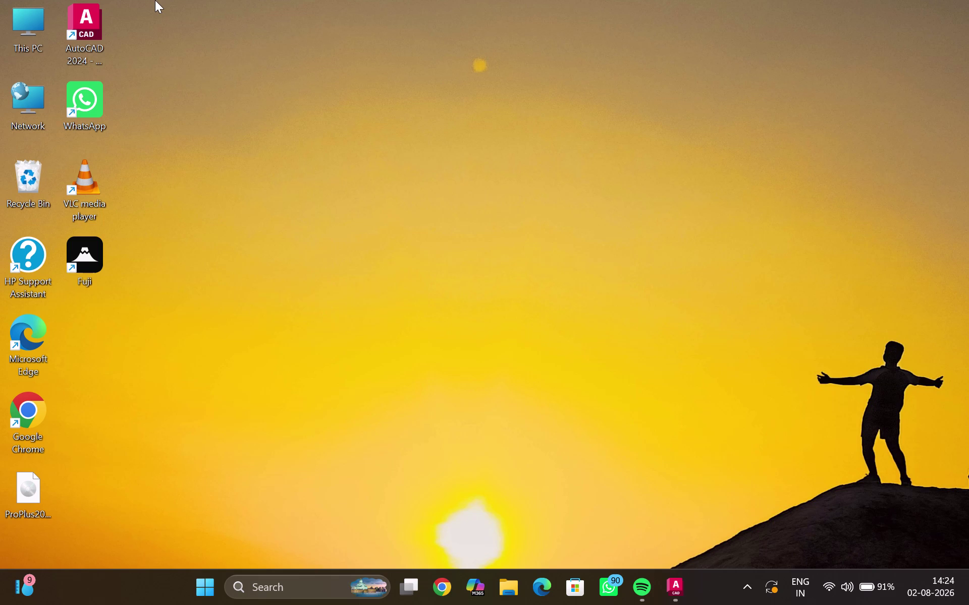
Dismiss the sign-in notice and close the Windows weather and news feed.
right_click(326, 128)
click(356, 186)
click(23, 583)
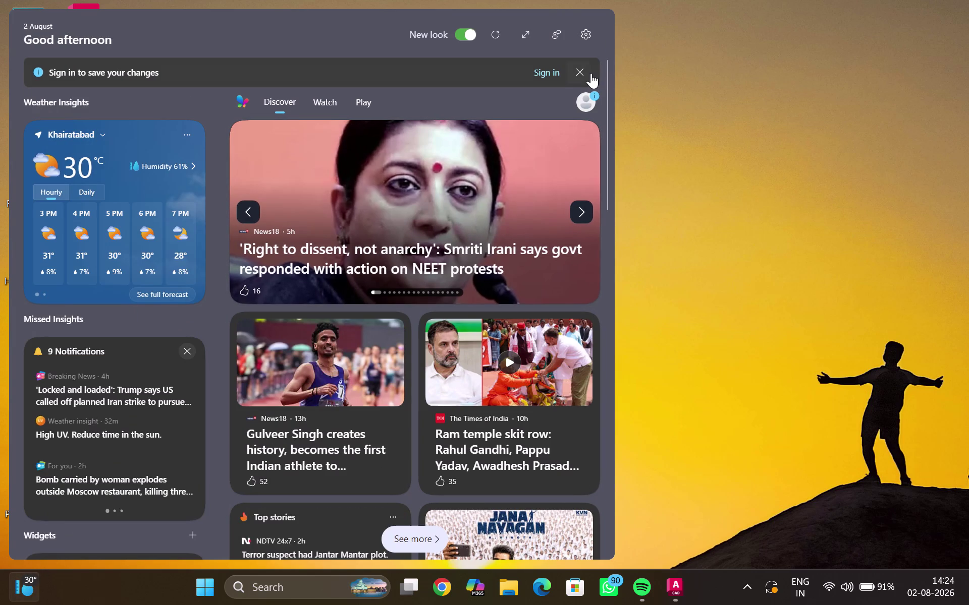
click(577, 70)
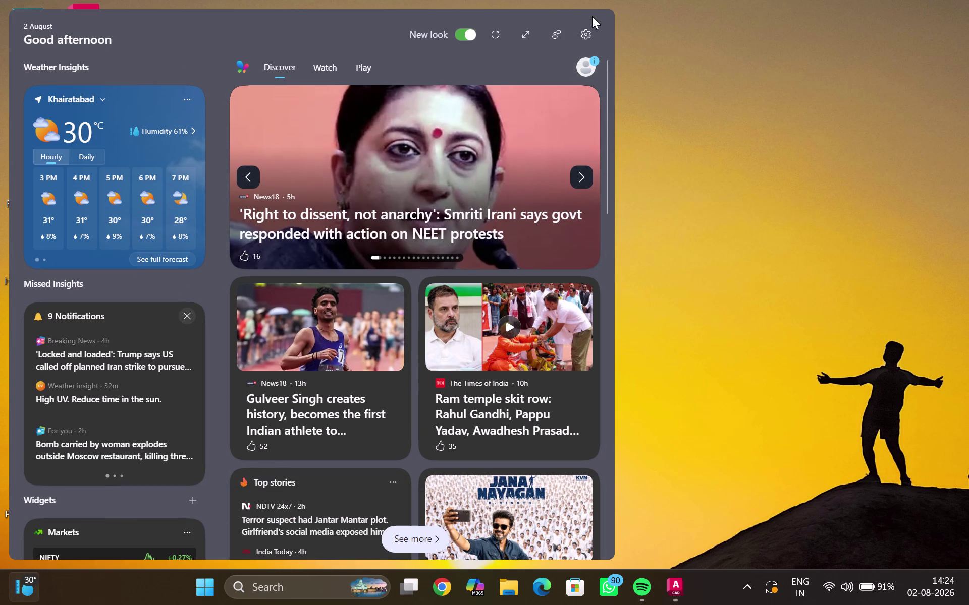
drag(717, 25, 720, 33)
Bring up the desktop right-click menu several times, dismissing it without choosing.
right_click(657, 59)
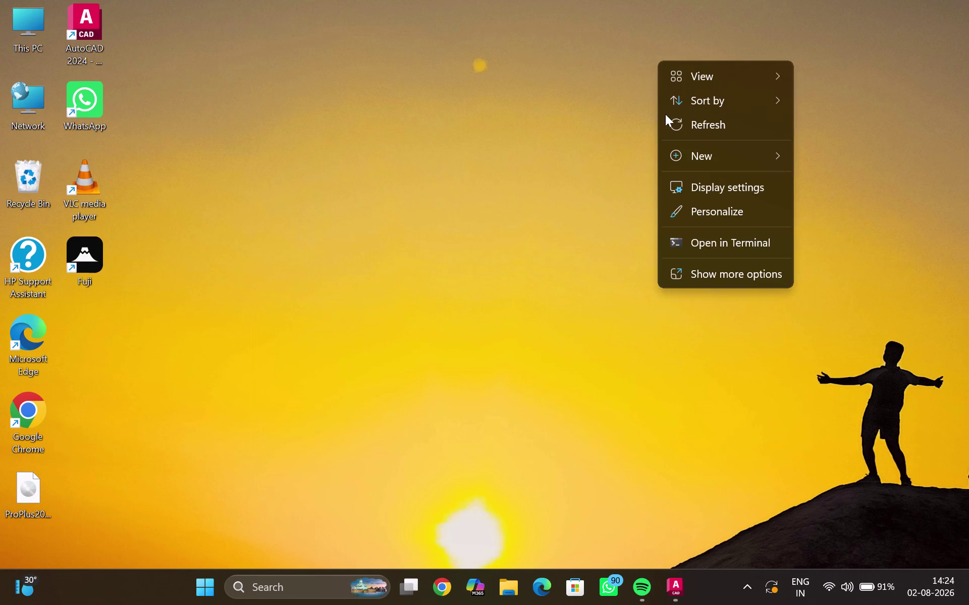
click(667, 123)
right_click(503, 97)
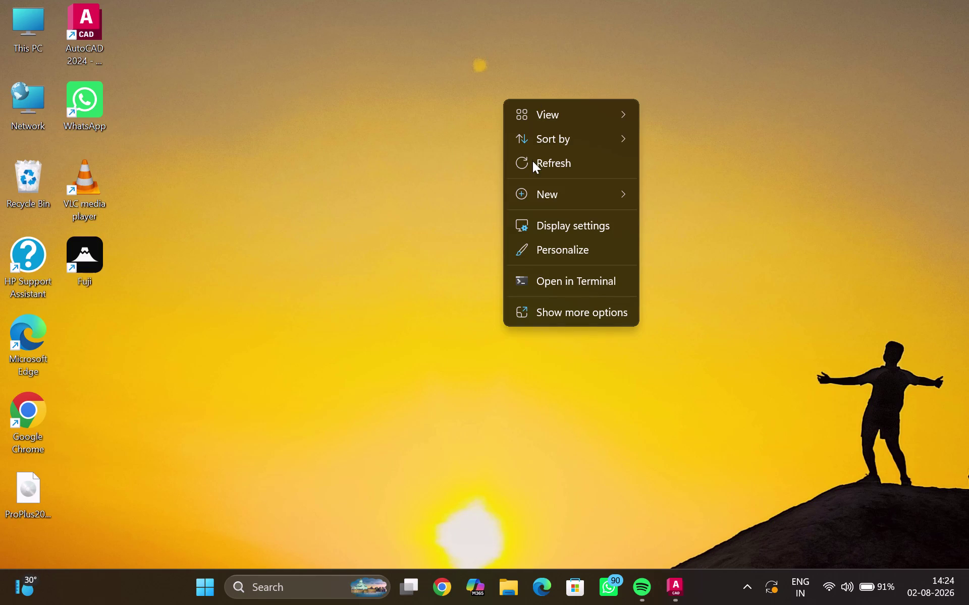
click(534, 164)
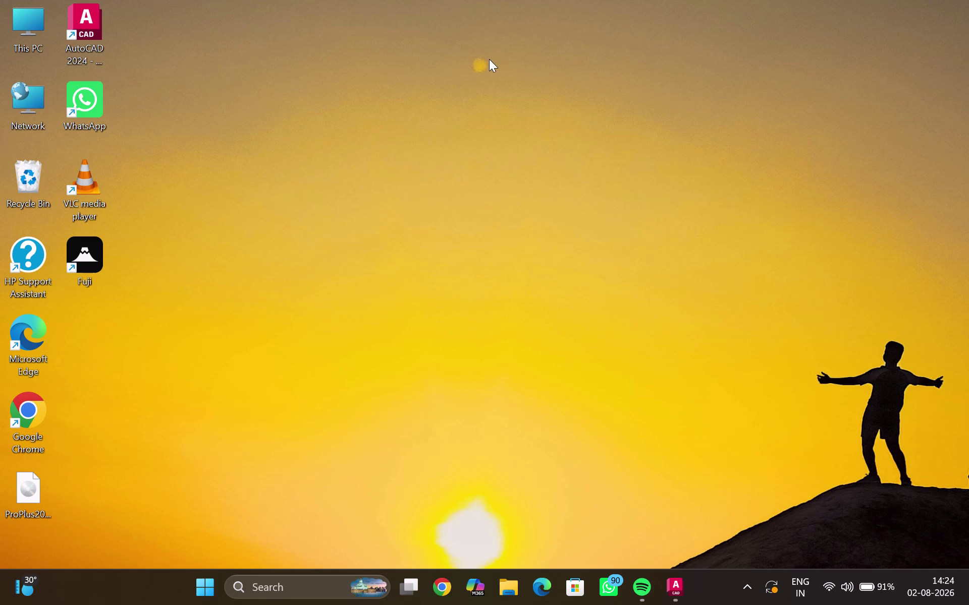
right_click(497, 56)
right_click(497, 55)
click(523, 119)
right_click(522, 119)
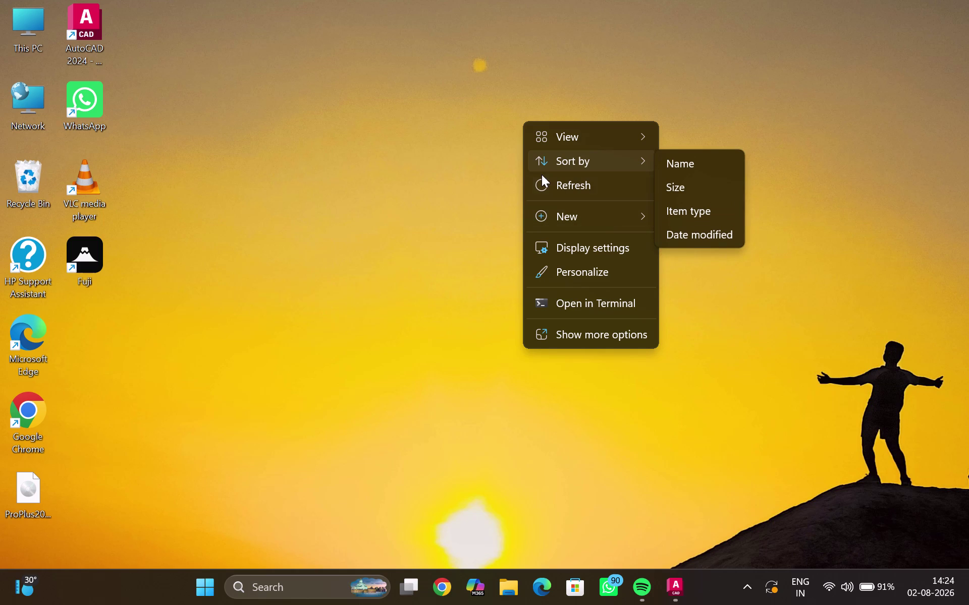
click(543, 179)
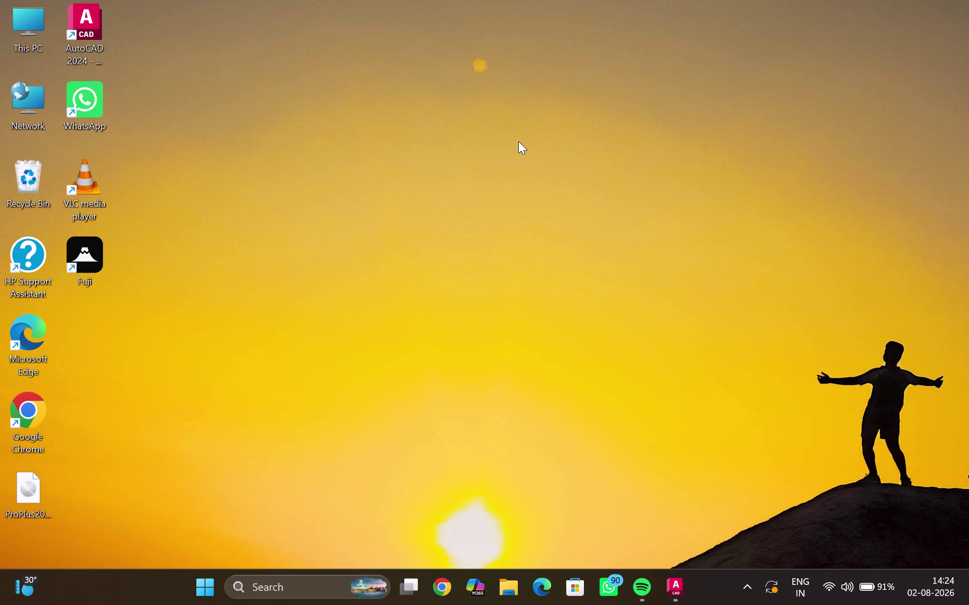
Drag selection boxes around the icons near the top of the desktop.
drag(493, 48, 389, 332)
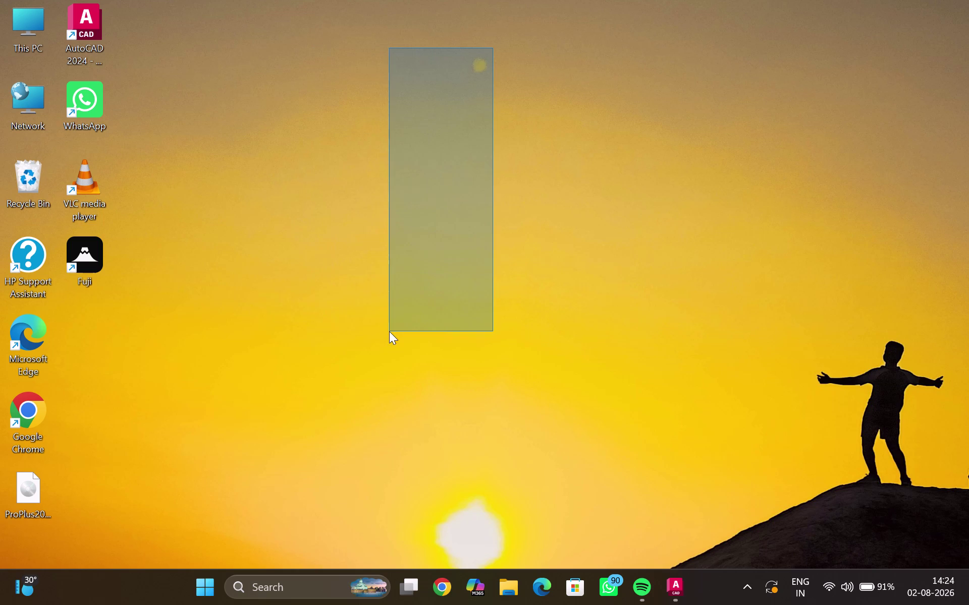
drag(389, 331, 252, 189)
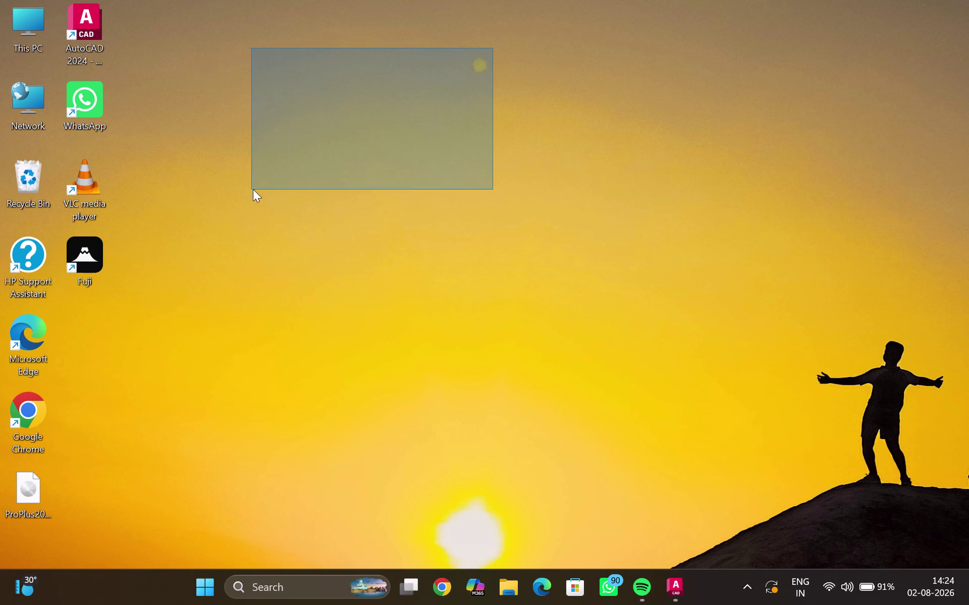
drag(251, 190, 471, 94)
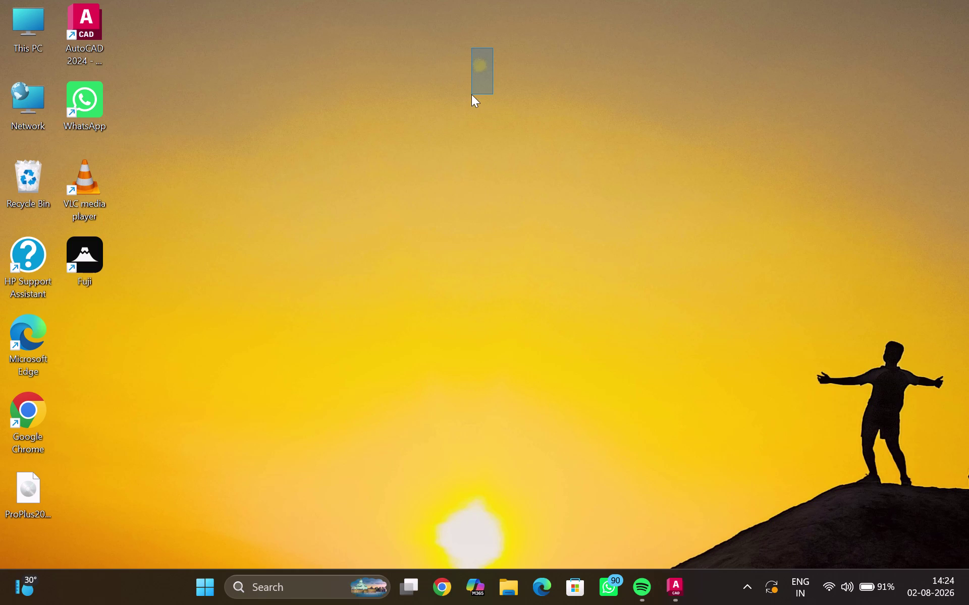
drag(471, 95, 457, 85)
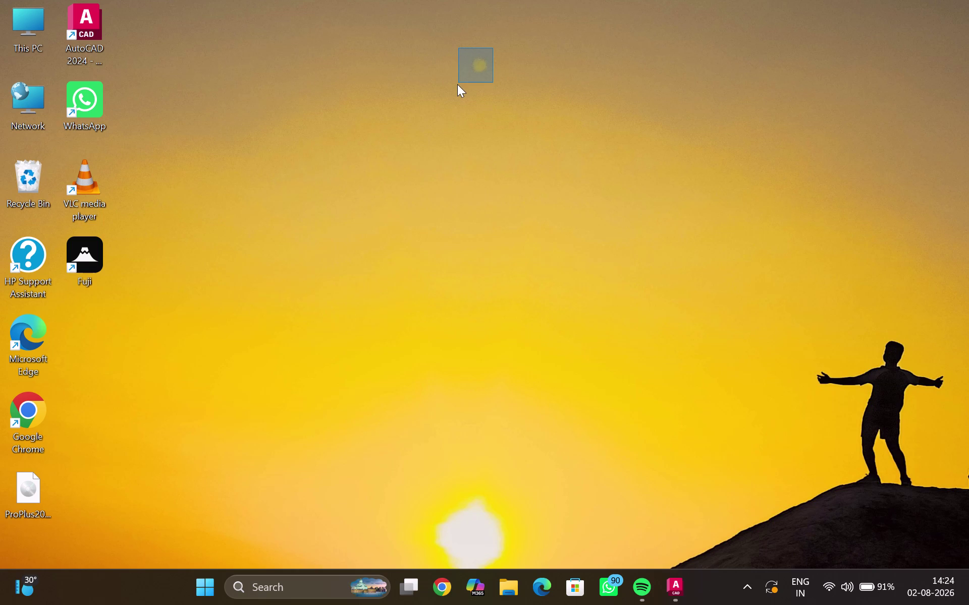
drag(457, 84, 457, 85)
drag(459, 49, 500, 83)
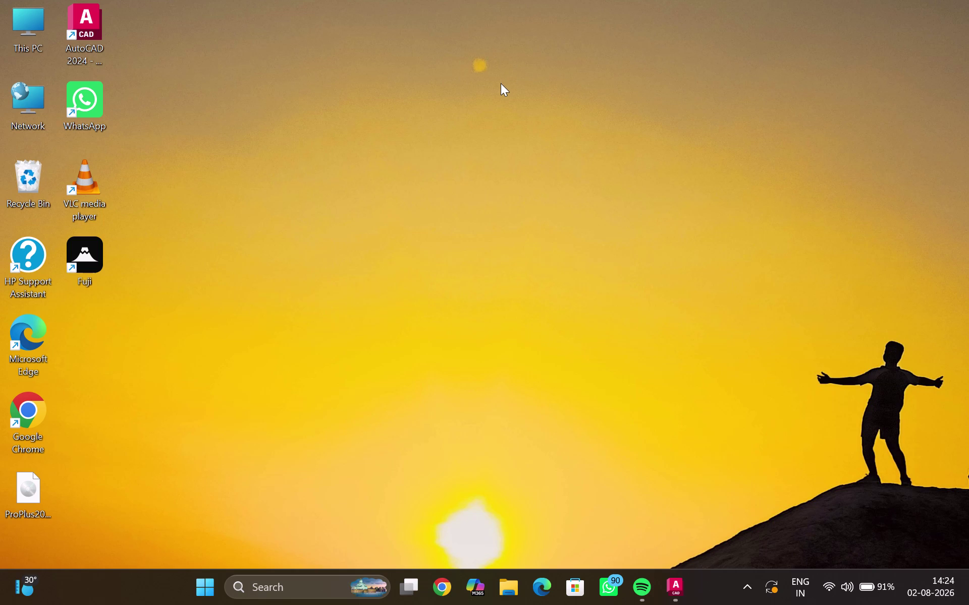
drag(463, 53, 488, 83)
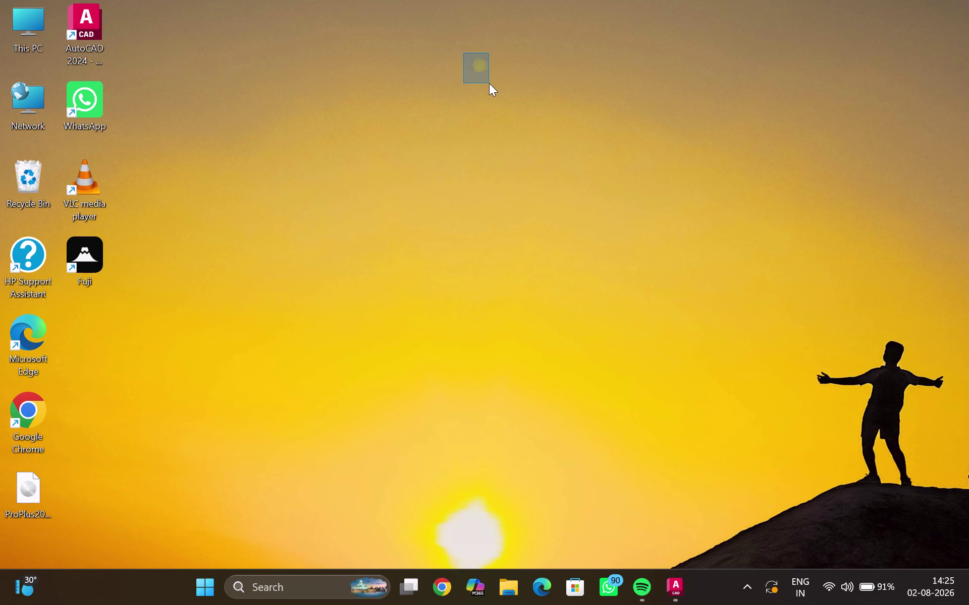
drag(489, 83, 496, 79)
drag(495, 79, 495, 80)
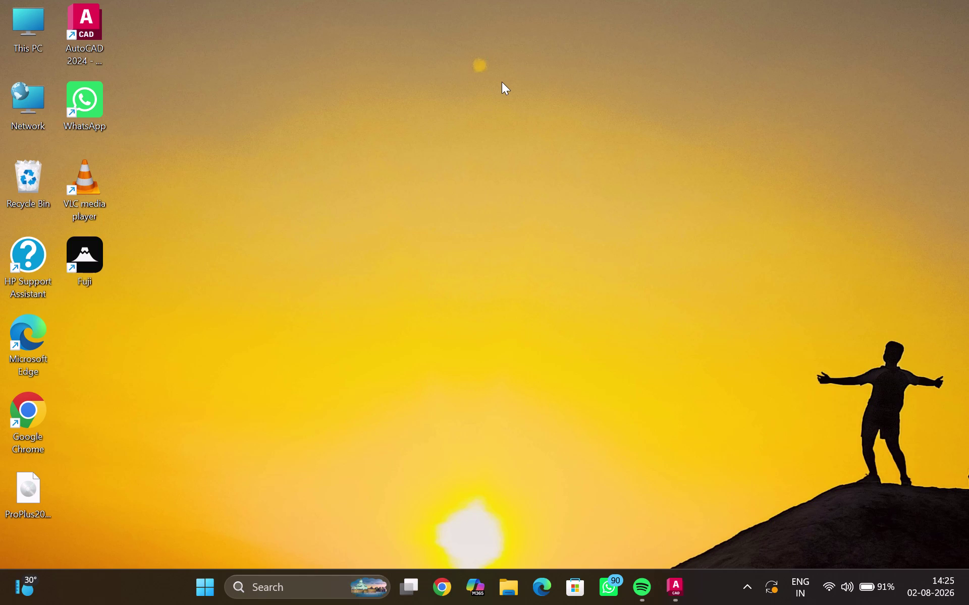
drag(465, 42, 502, 86)
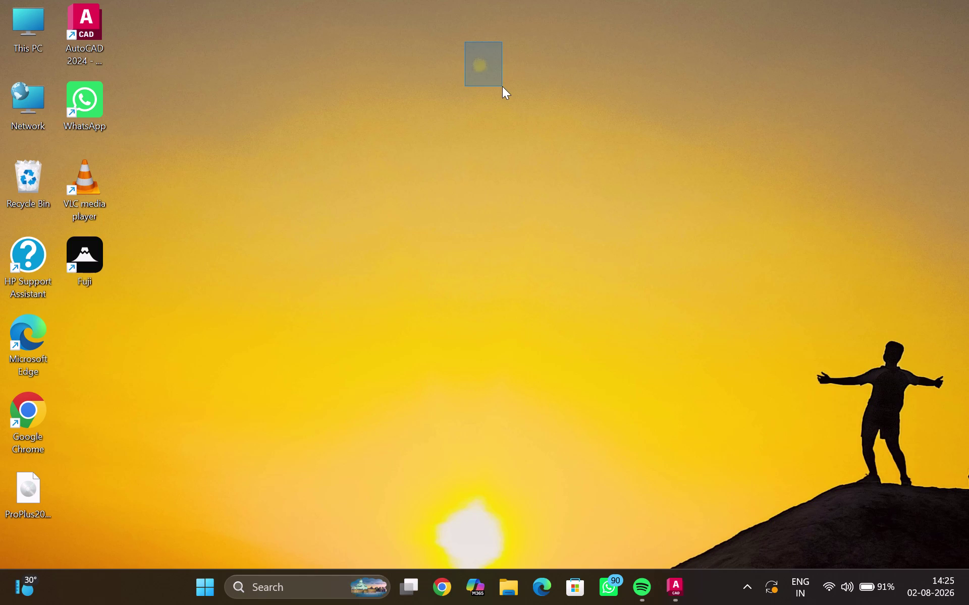
drag(502, 86, 498, 90)
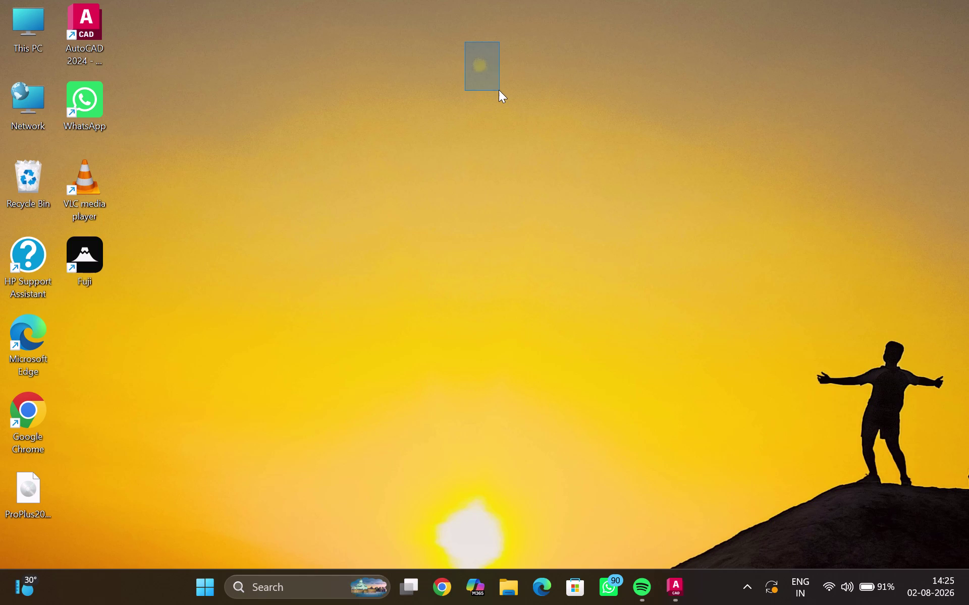
drag(498, 89, 495, 87)
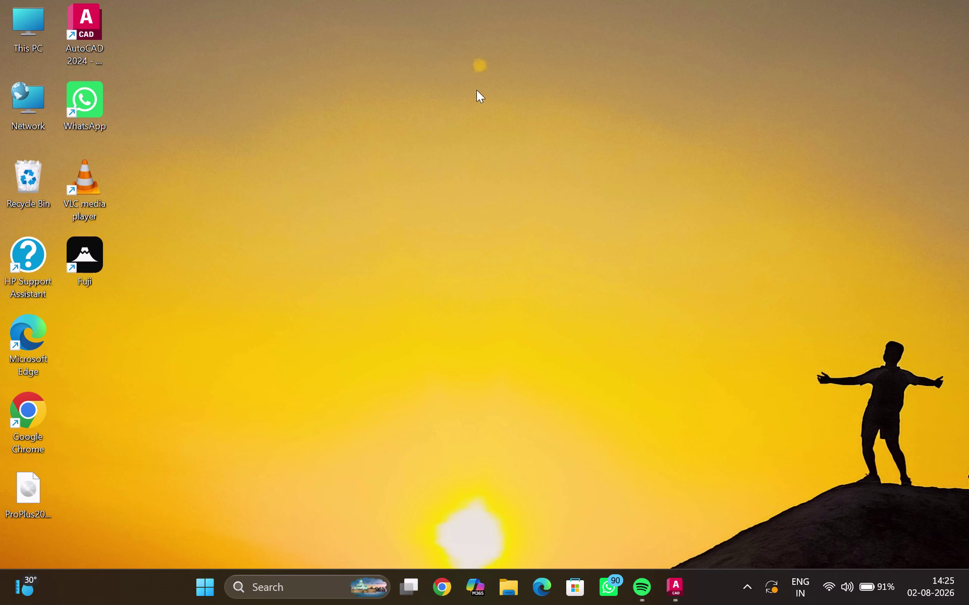
Reopen and dismiss the desktop menu, then drag more boxes over the top icons.
right_click(477, 90)
click(514, 161)
right_click(492, 138)
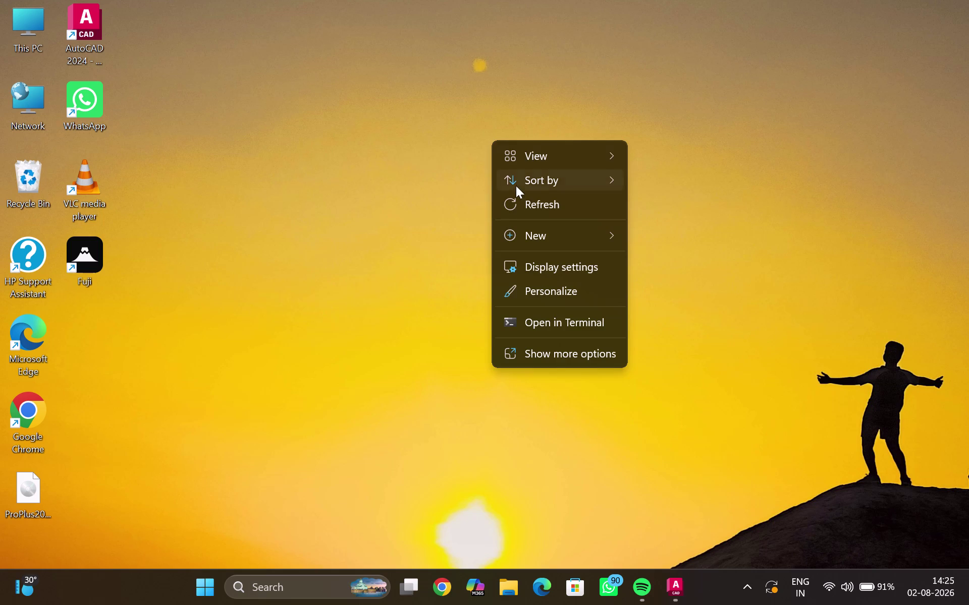
click(514, 197)
drag(482, 34, 498, 95)
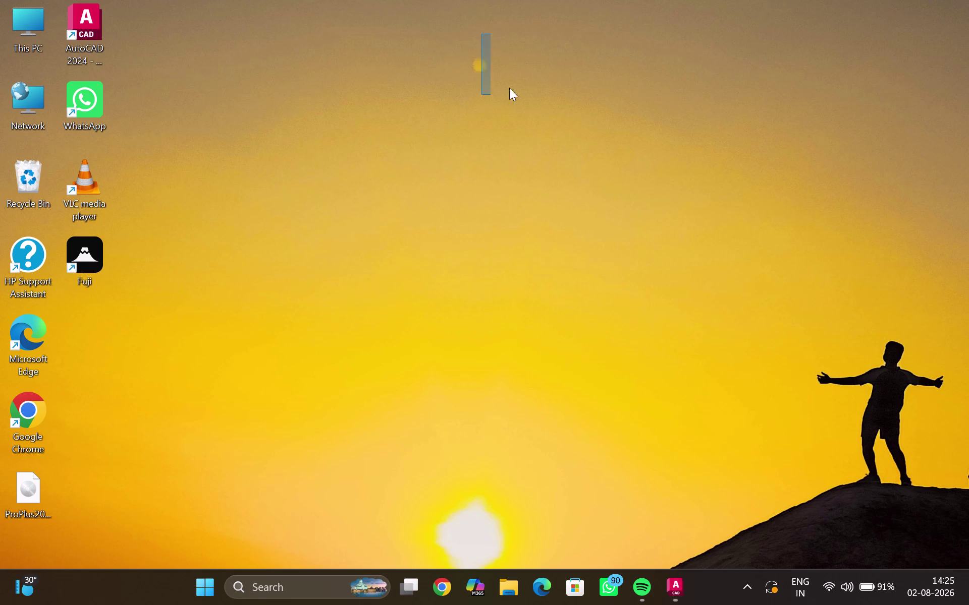
drag(497, 95, 496, 104)
drag(456, 47, 506, 81)
drag(459, 39, 485, 108)
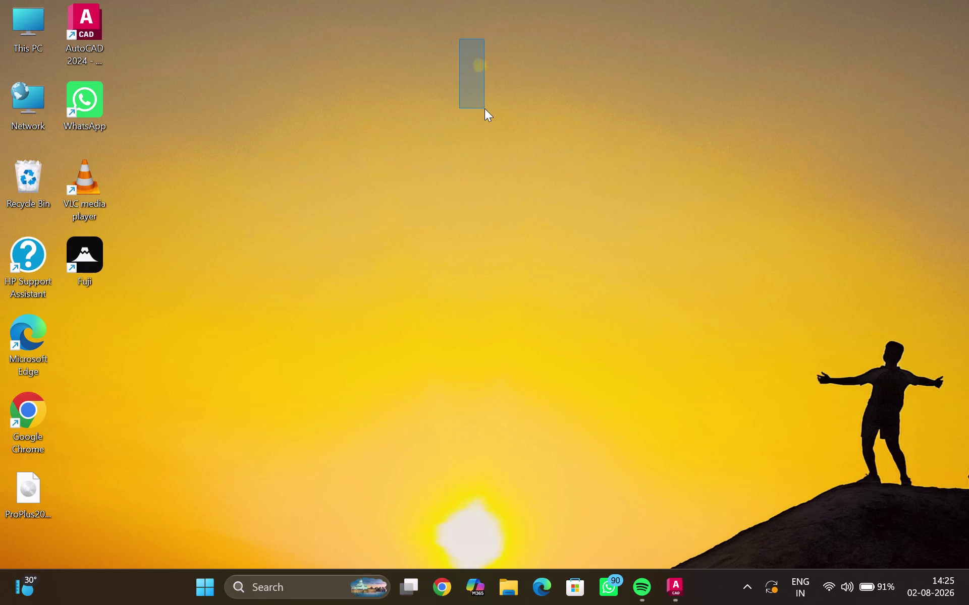
drag(484, 108, 513, 99)
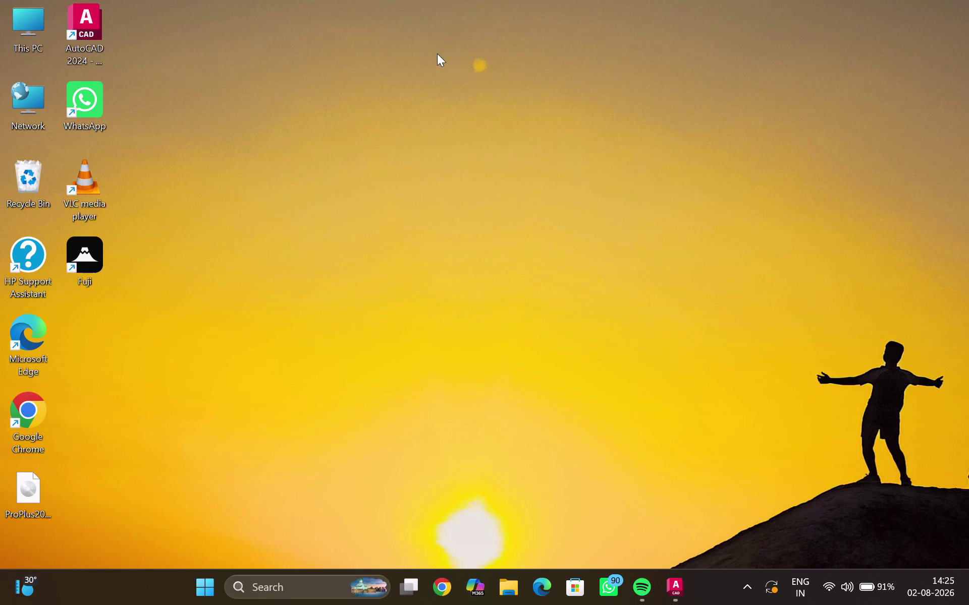
drag(437, 54, 541, 98)
drag(436, 22, 532, 122)
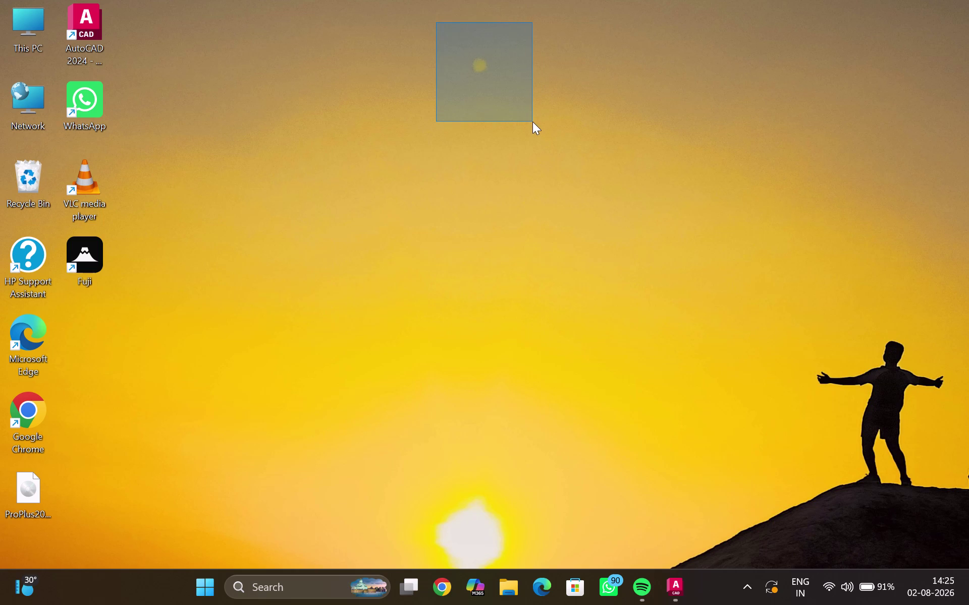
drag(532, 121, 525, 94)
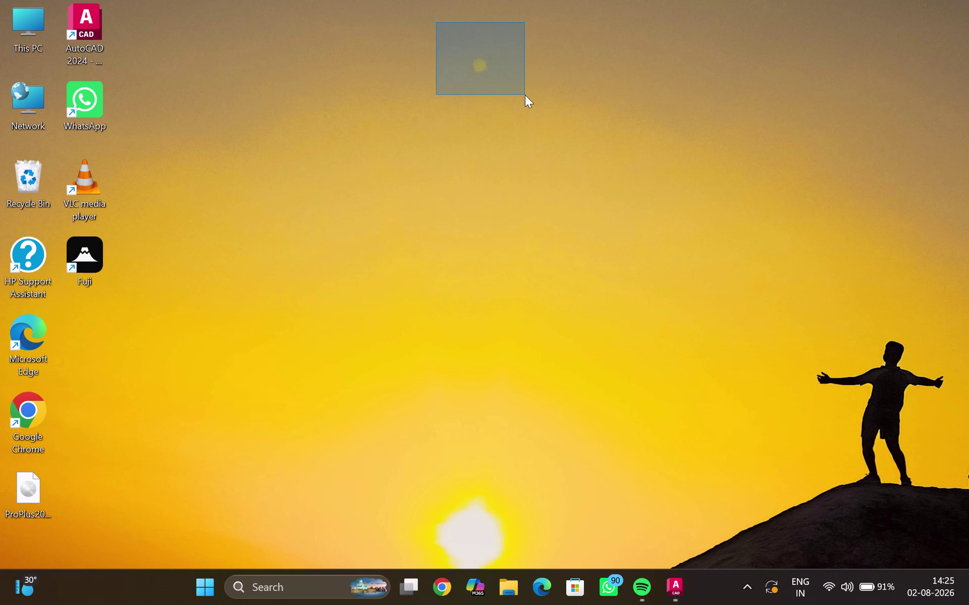
drag(525, 95, 526, 106)
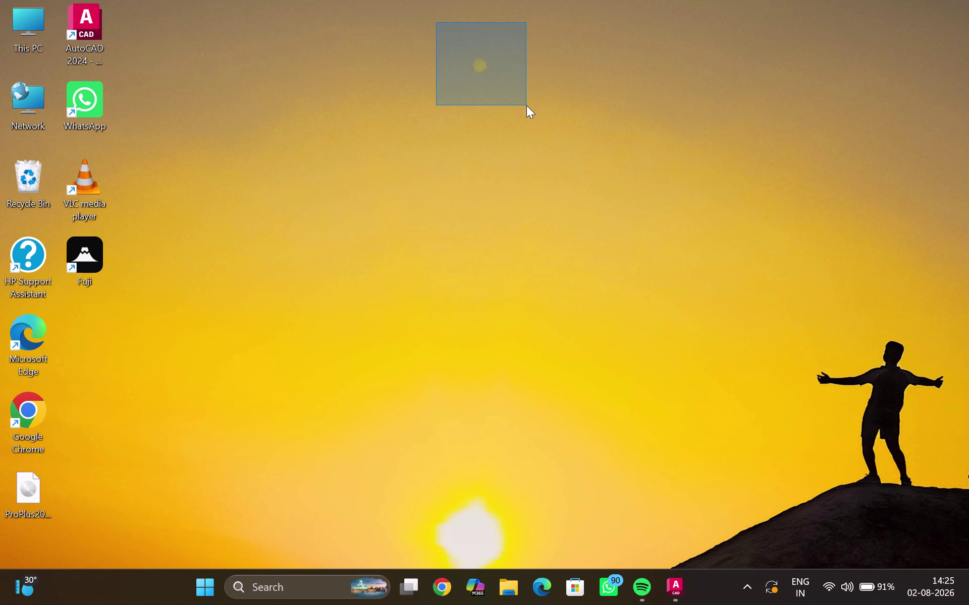
drag(526, 105, 528, 106)
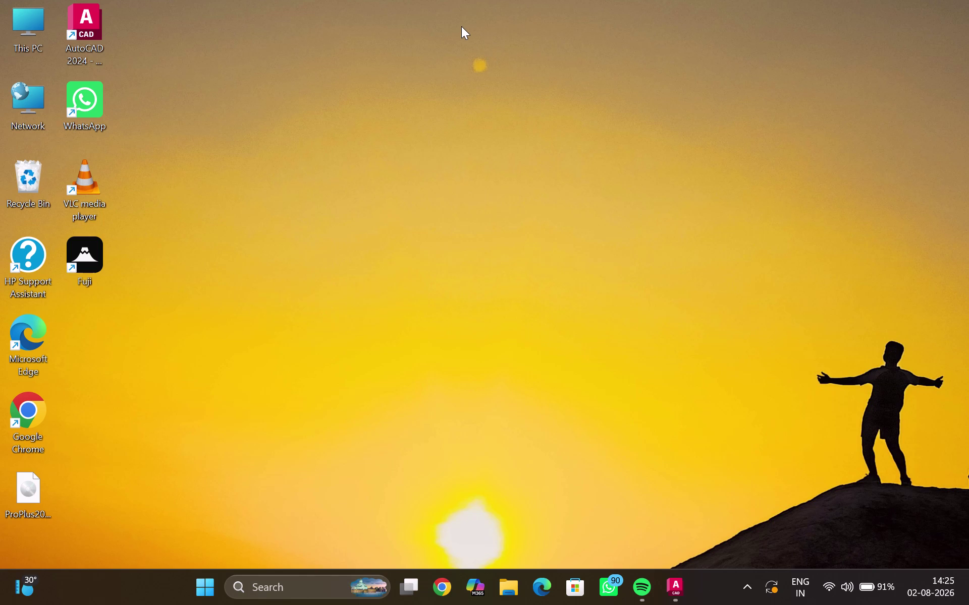
Sweep large selection boxes across the whole desktop.
drag(450, 30, 535, 129)
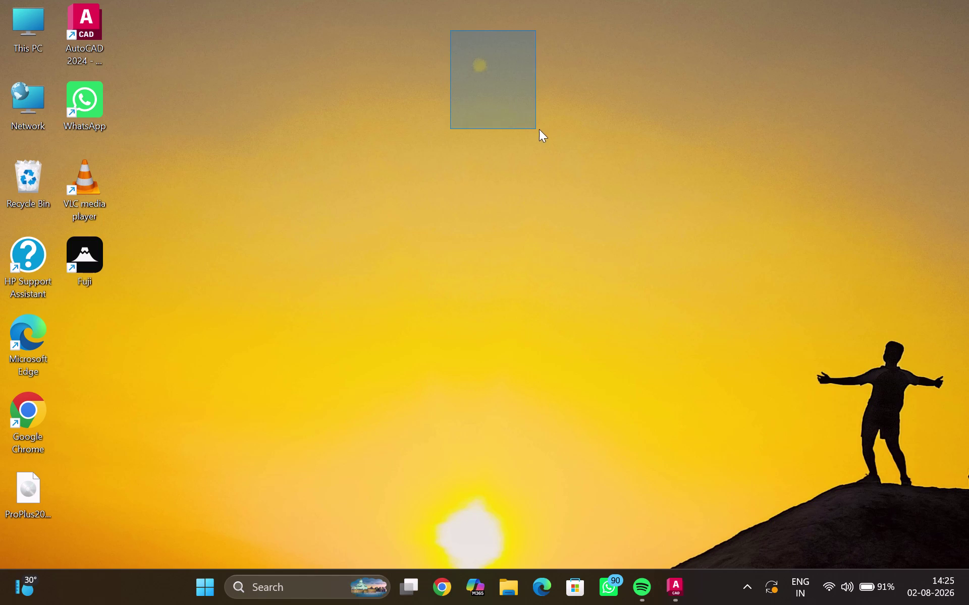
drag(536, 129, 954, 604)
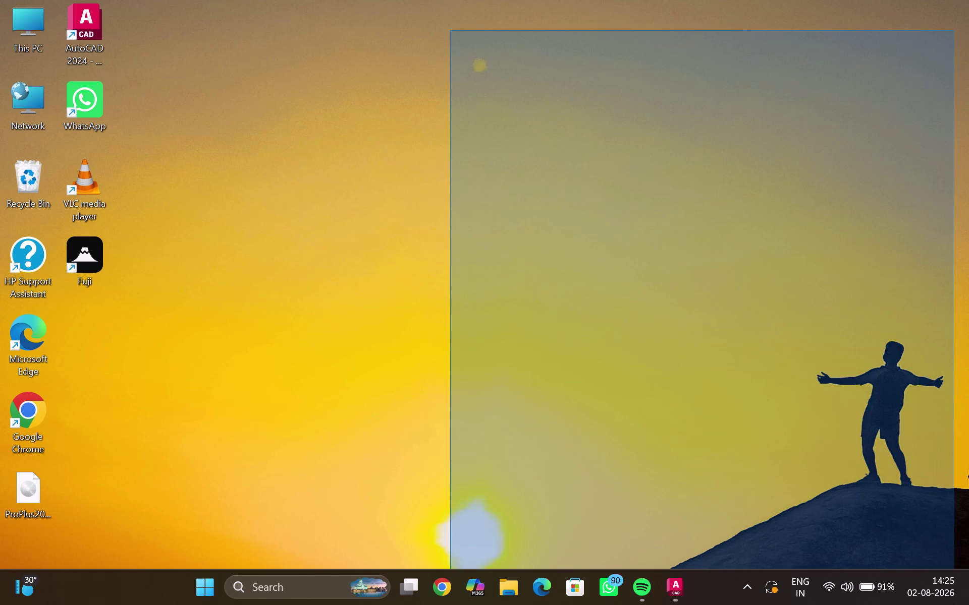
drag(953, 604, 968, 0)
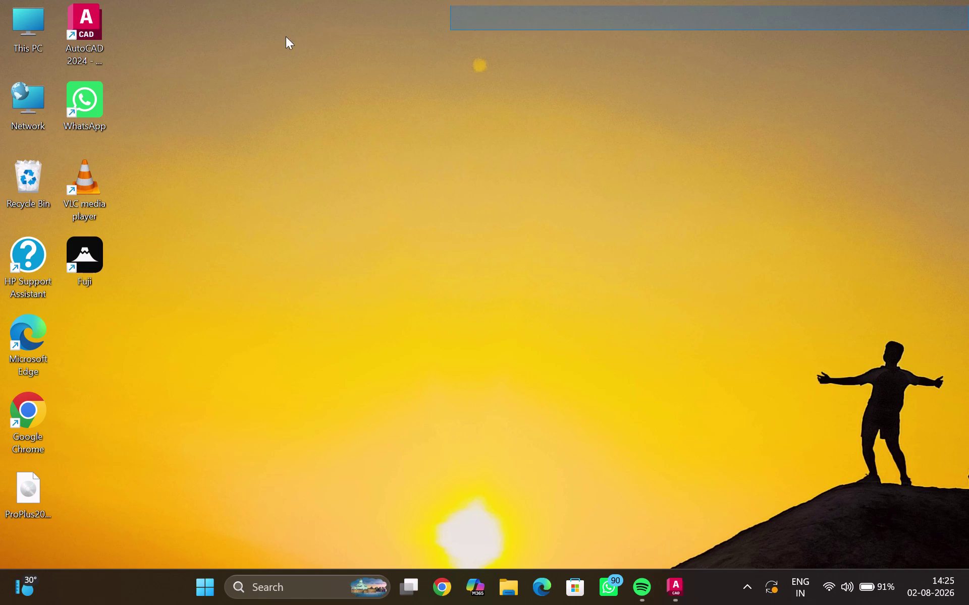
drag(212, 42, 754, 316)
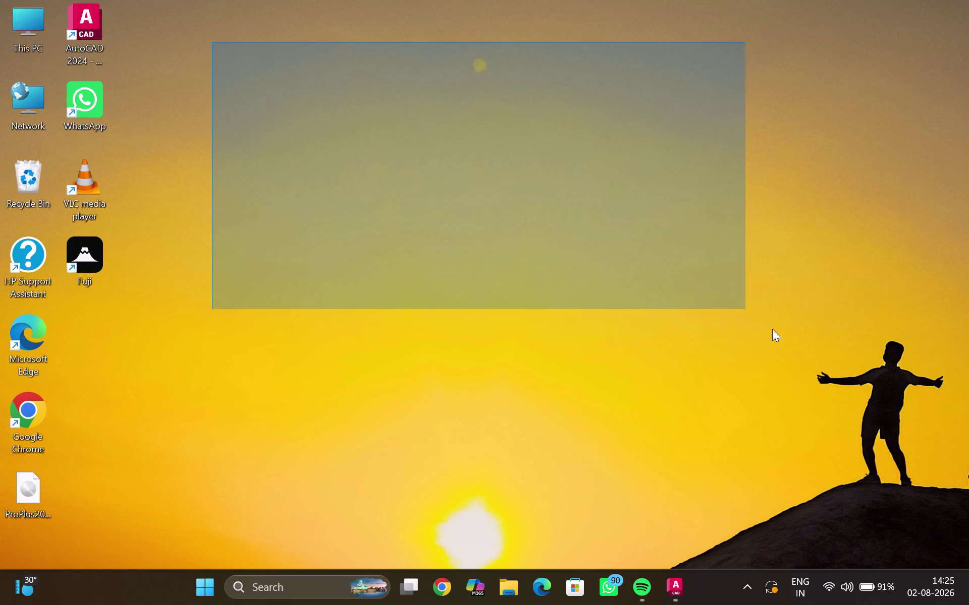
drag(754, 316, 830, 512)
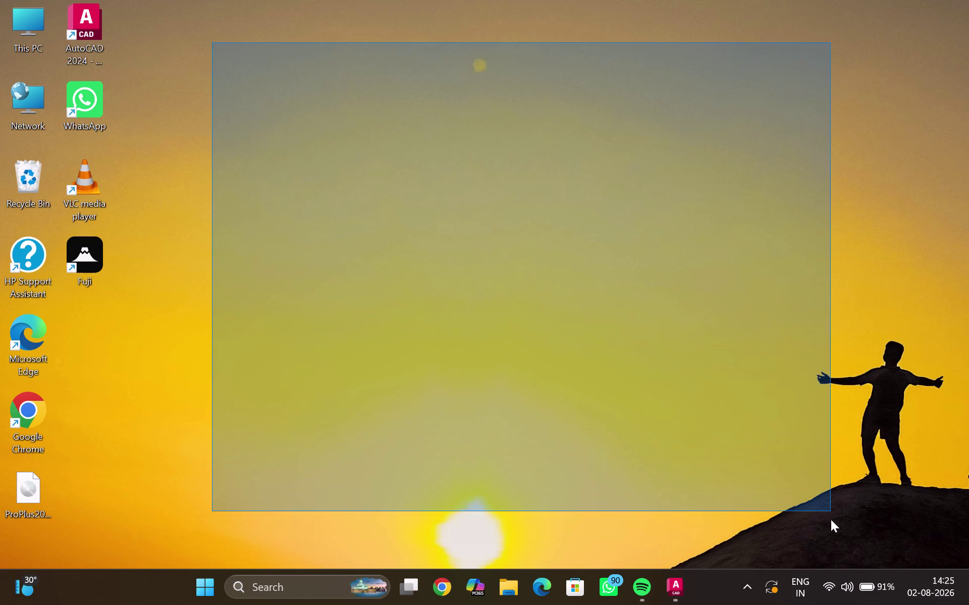
drag(830, 512, 822, 550)
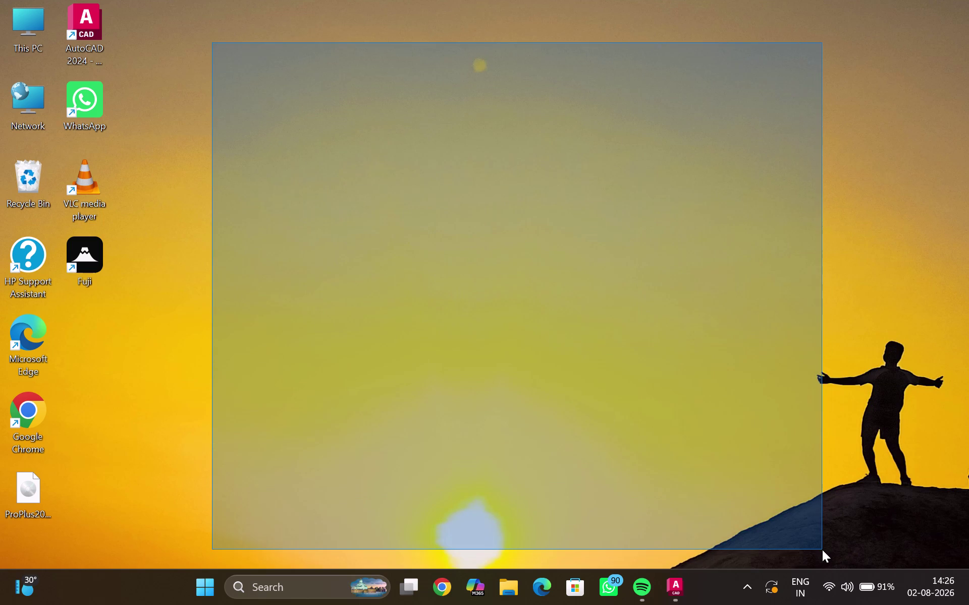
drag(822, 550, 835, 473)
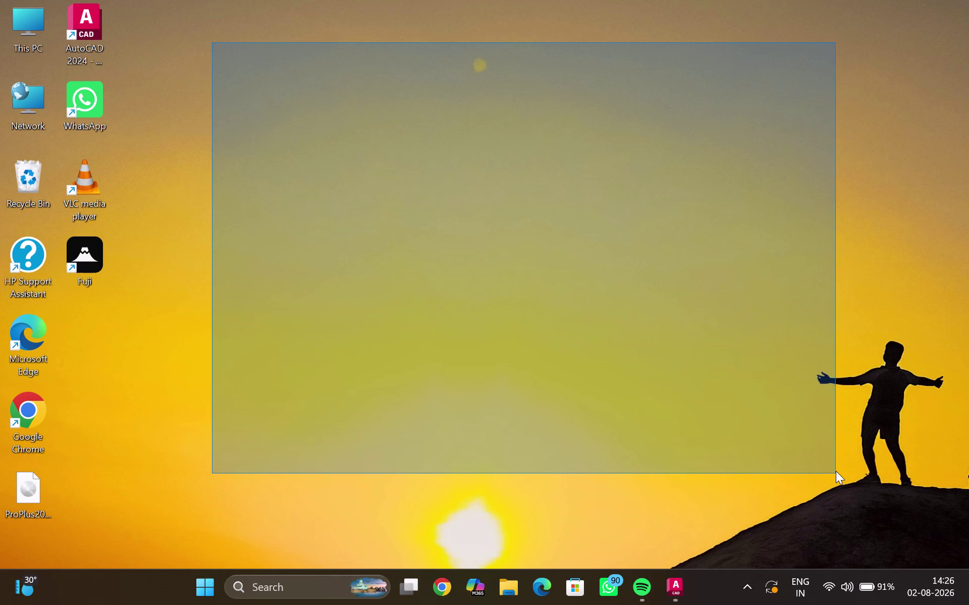
drag(836, 472, 840, 455)
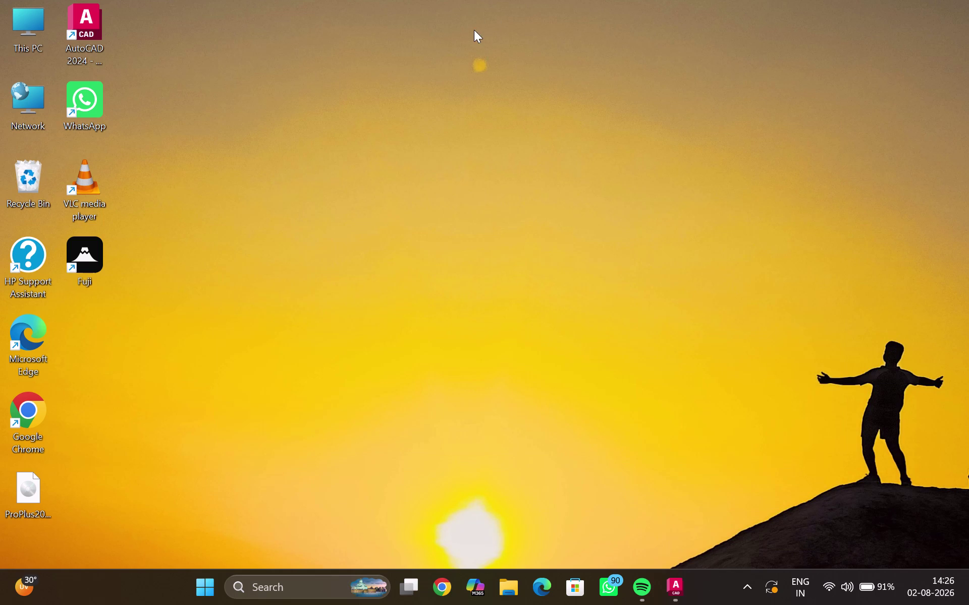
Select groups of desktop icons, then clear the selection.
drag(444, 35, 28, 443)
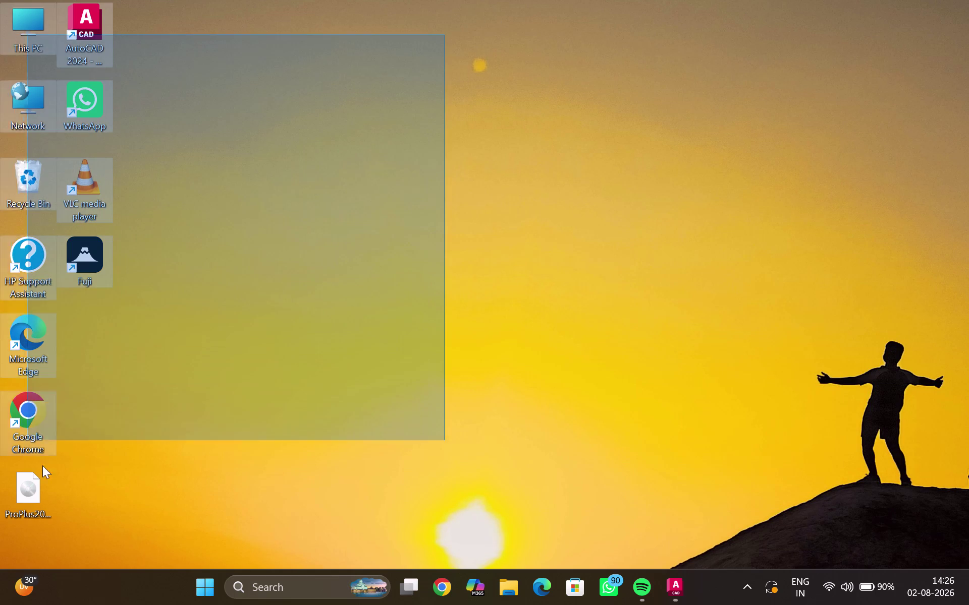
drag(28, 443, 881, 86)
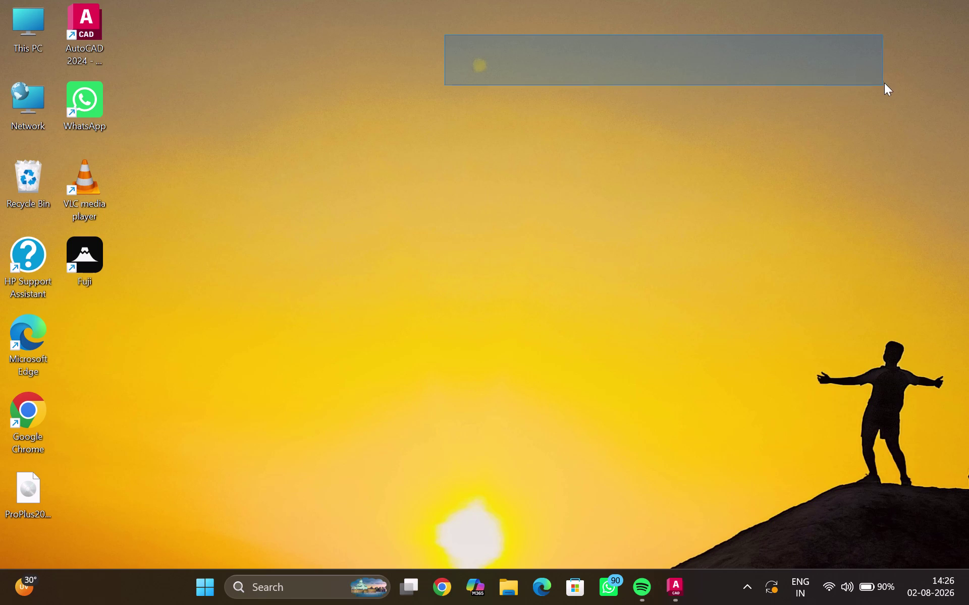
drag(882, 85, 0, 217)
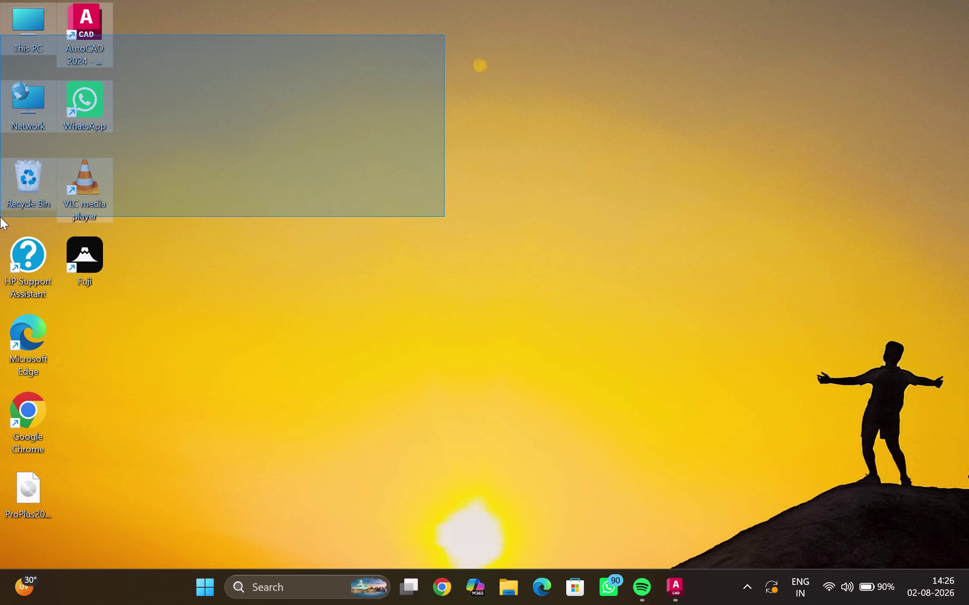
drag(0, 217, 351, 218)
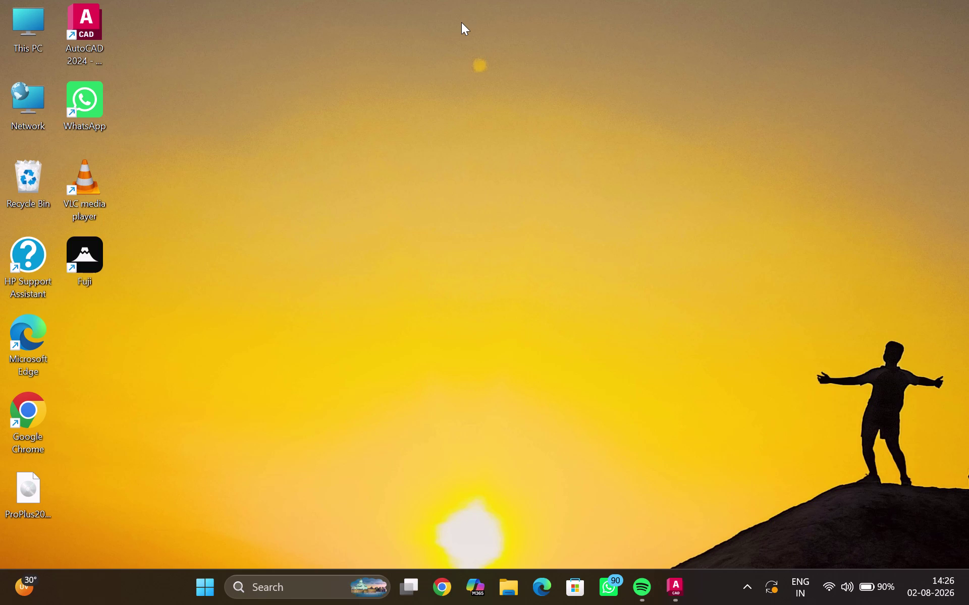
drag(449, 36, 549, 520)
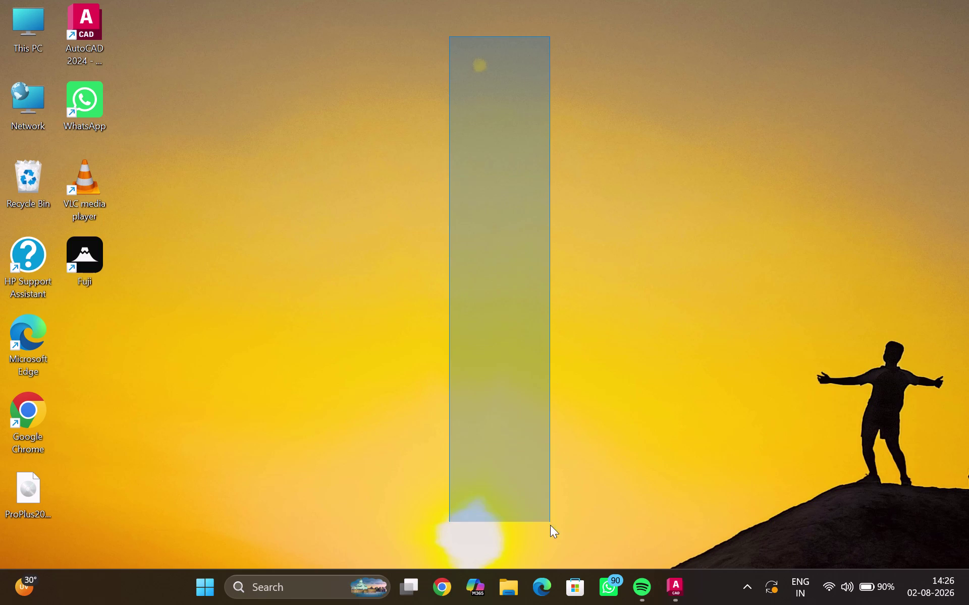
drag(550, 520, 424, 529)
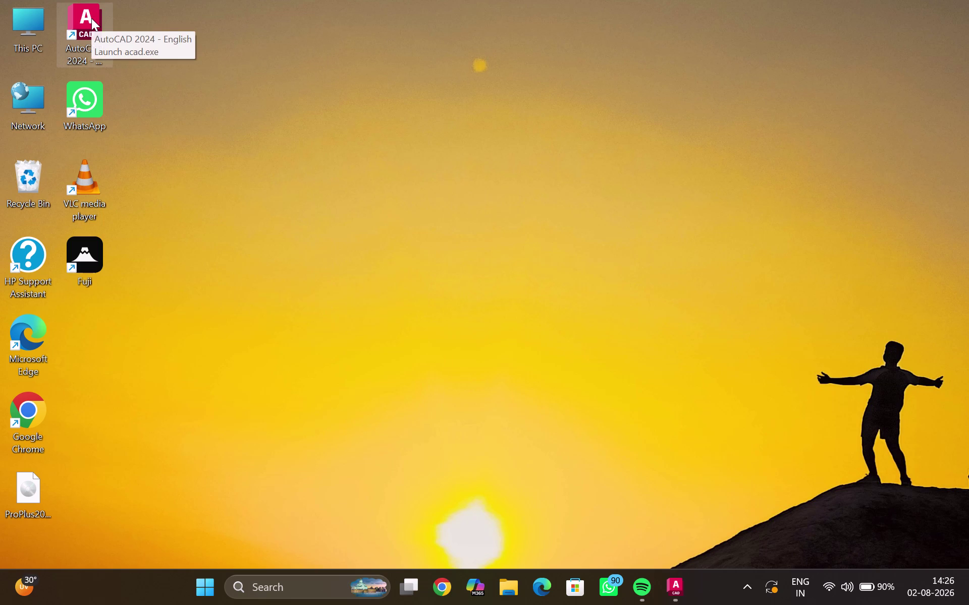
Refresh the desktop from its right-click menu.
right_click(260, 50)
click(295, 115)
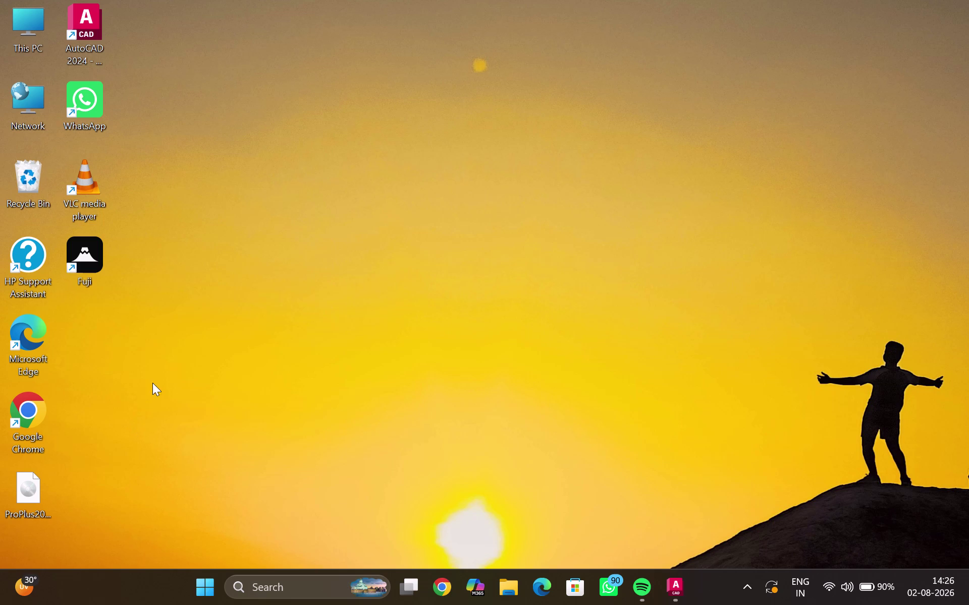
right_click(344, 137)
click(378, 197)
right_click(375, 198)
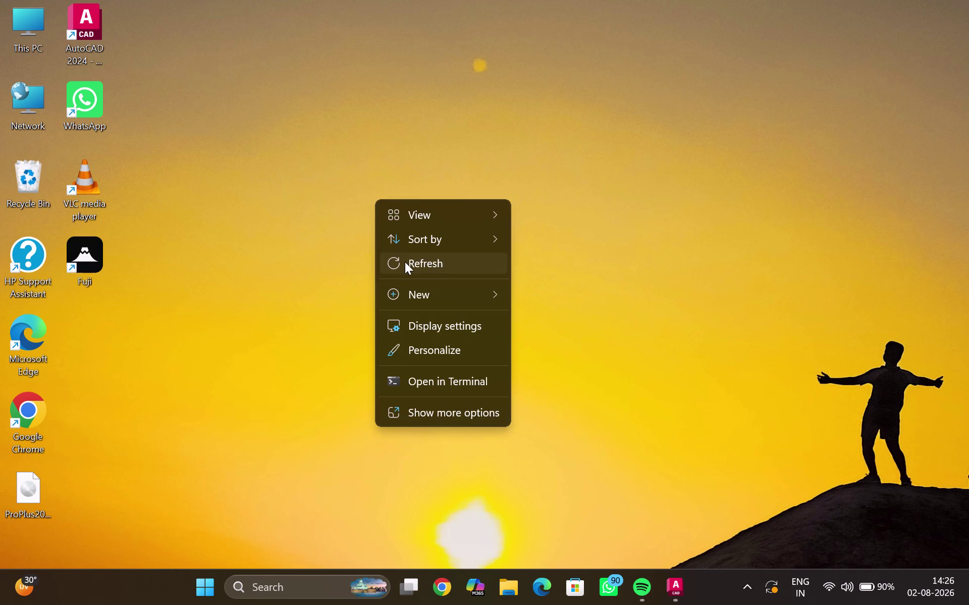
click(405, 262)
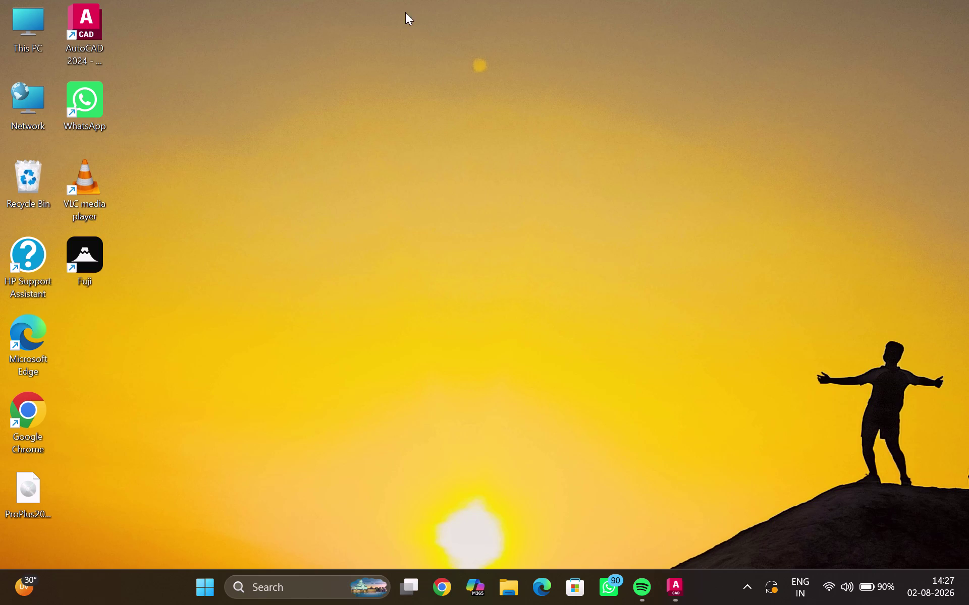
Select all desktop icons and launch AutoCAD 2024 from its desktop shortcut.
drag(457, 21, 676, 277)
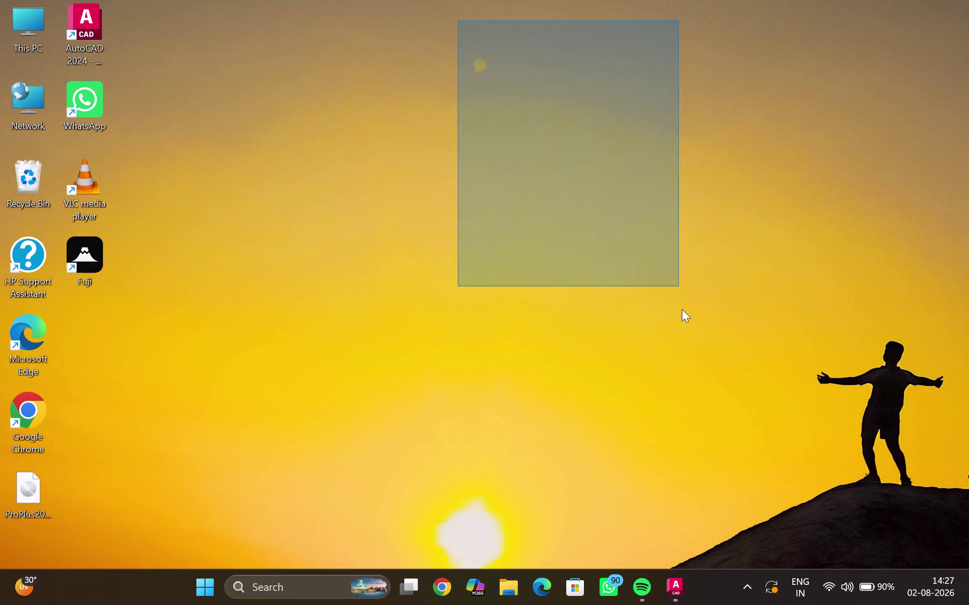
drag(676, 277, 0, 604)
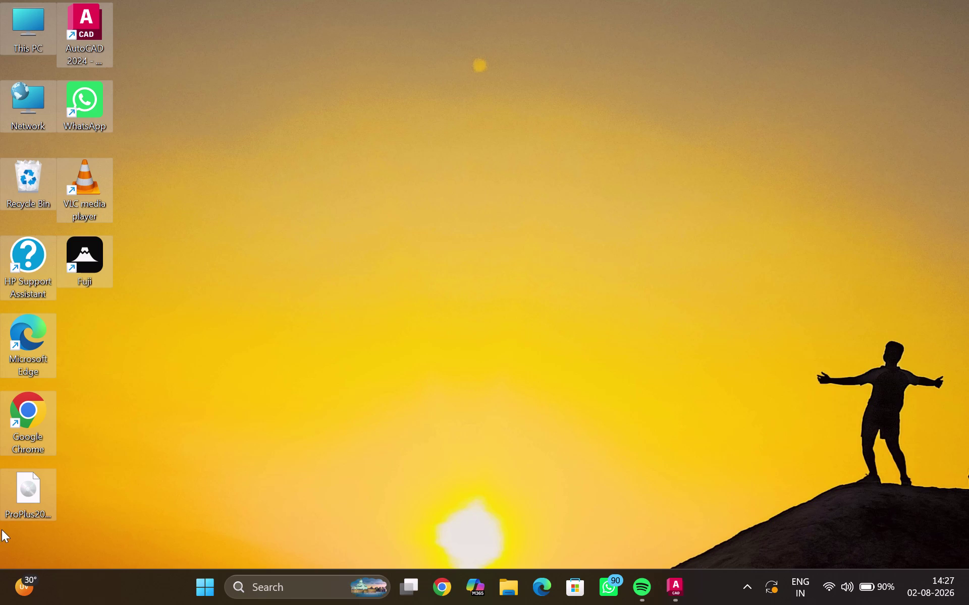
double_click(217, 44)
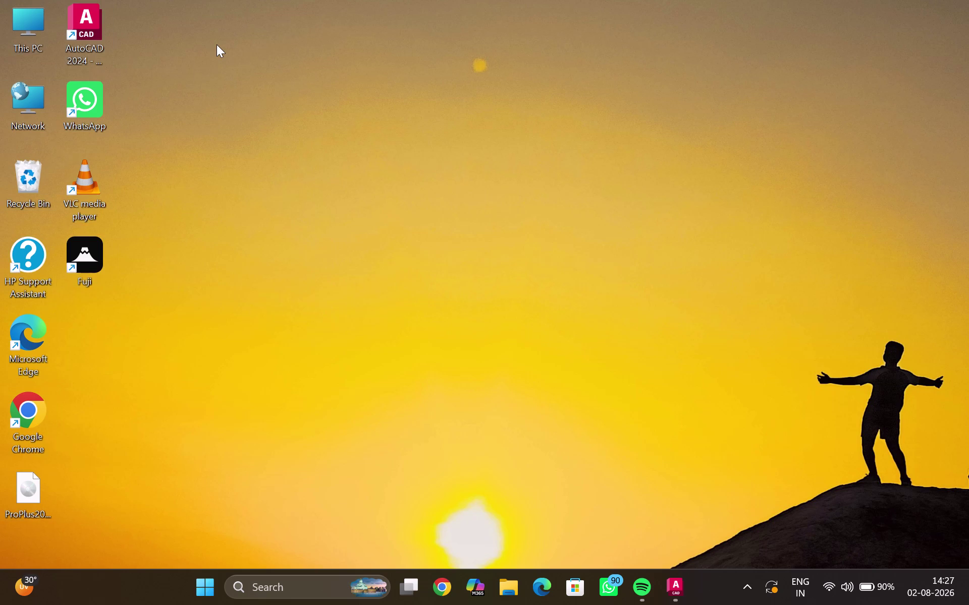
double_click(85, 22)
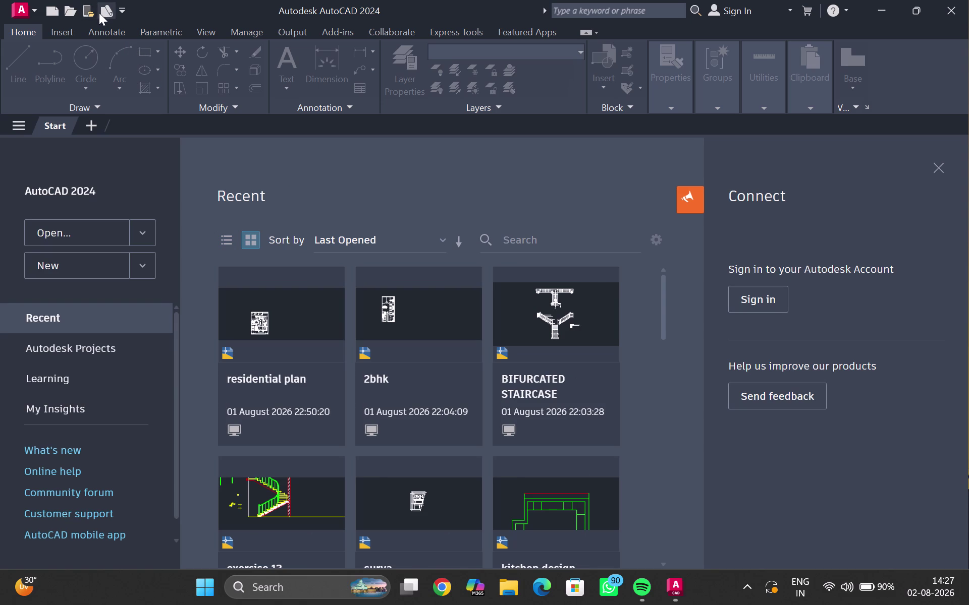
Open the residential plan drawing from Recent and respond to the file-in-use alert.
double_click(249, 313)
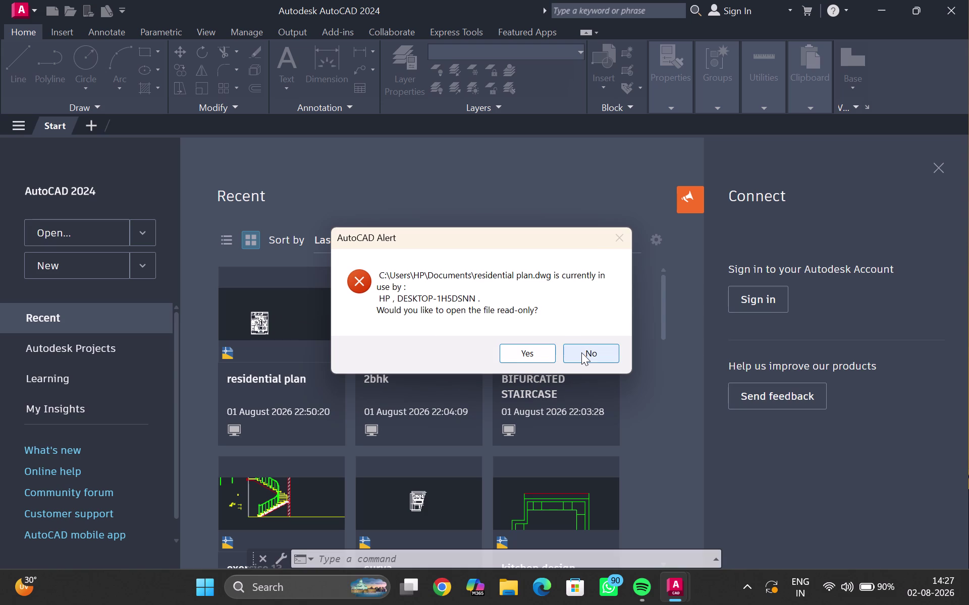
click(581, 352)
Reopen residential plan read-only and pan and zoom across the floor plan.
double_click(319, 315)
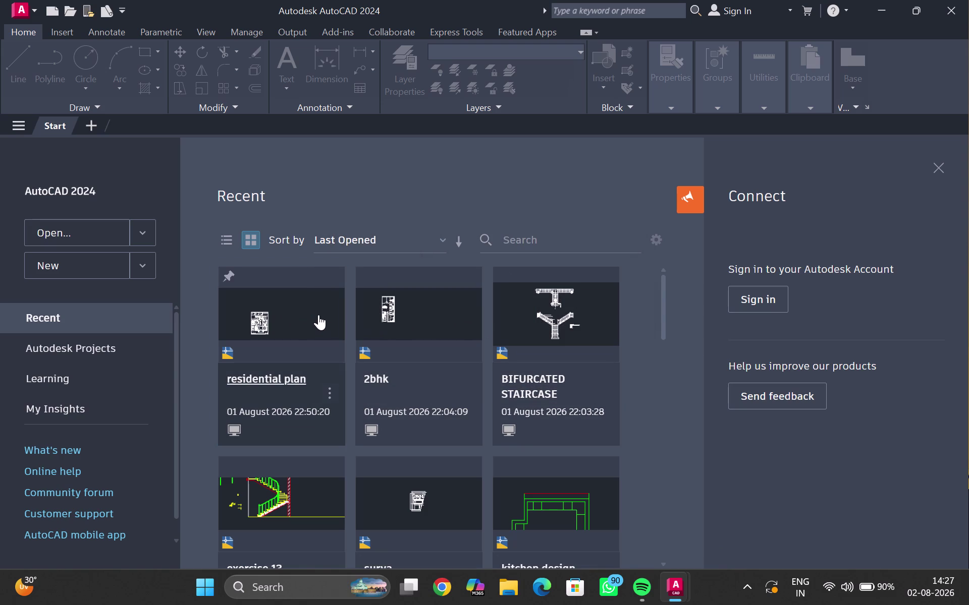
click(522, 352)
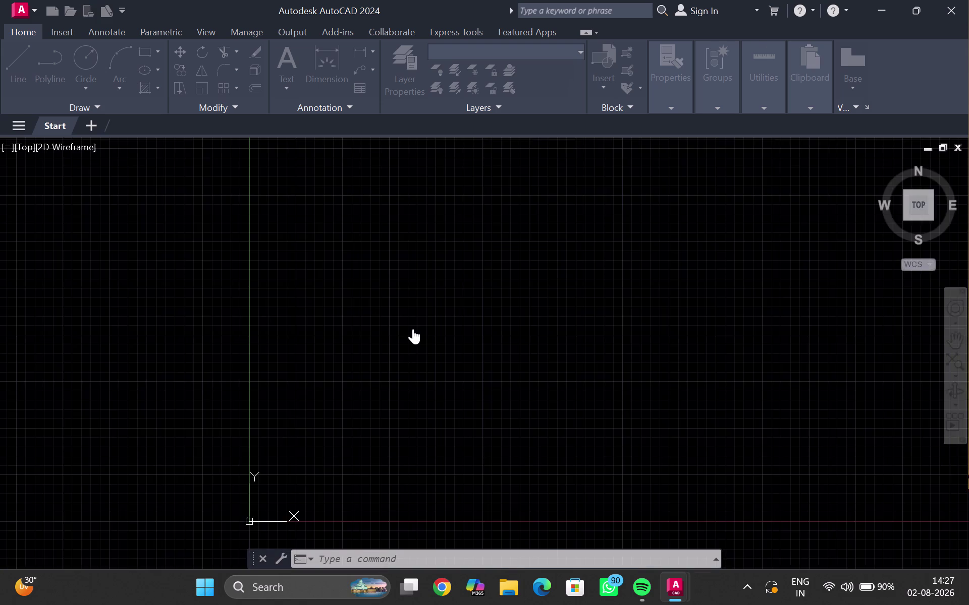
scroll(up, 3)
middle_drag(375, 338, 437, 209)
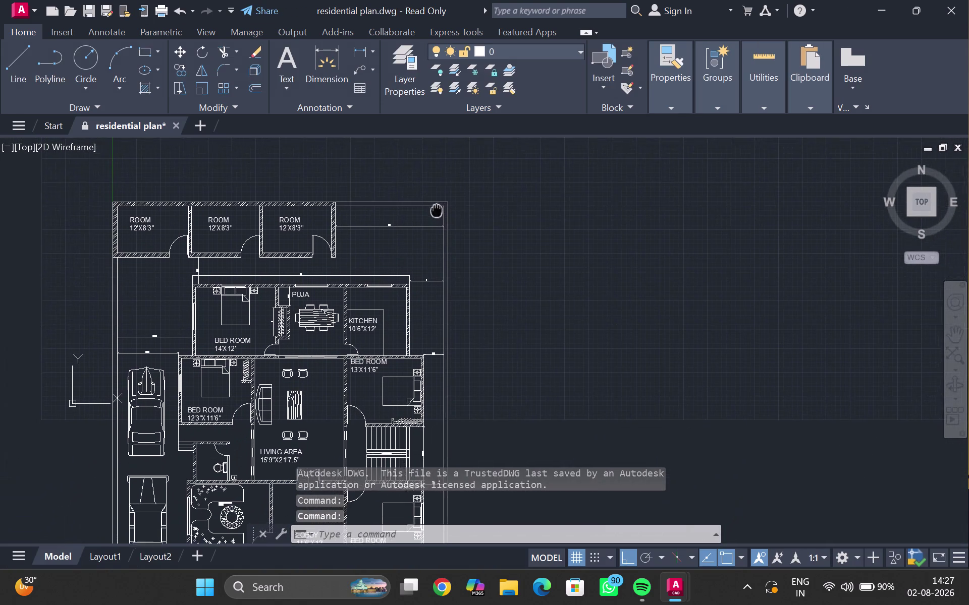
middle_drag(436, 210, 454, 184)
scroll(down, 3)
middle_drag(449, 210, 436, 182)
scroll(up, 3)
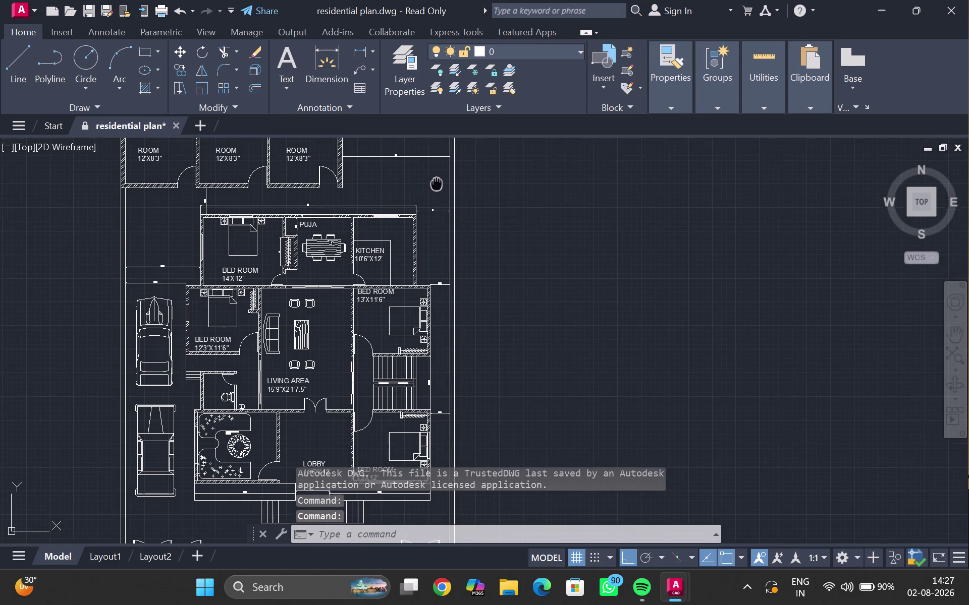
middle_drag(437, 182, 440, 214)
scroll(down, 3)
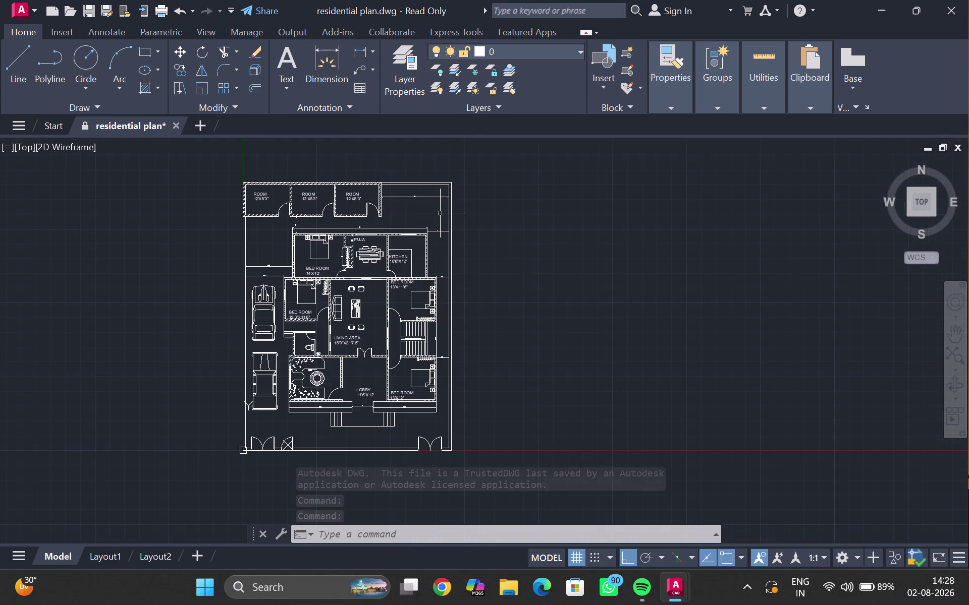
Close residential plan without saving and open BIFURCATED STAIRCASE from Recent.
click(173, 122)
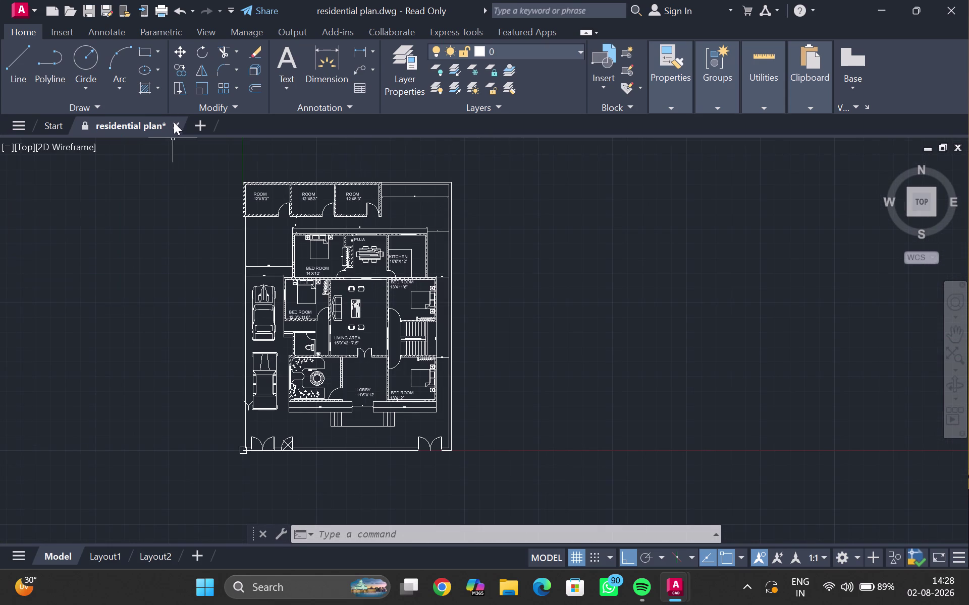
click(483, 343)
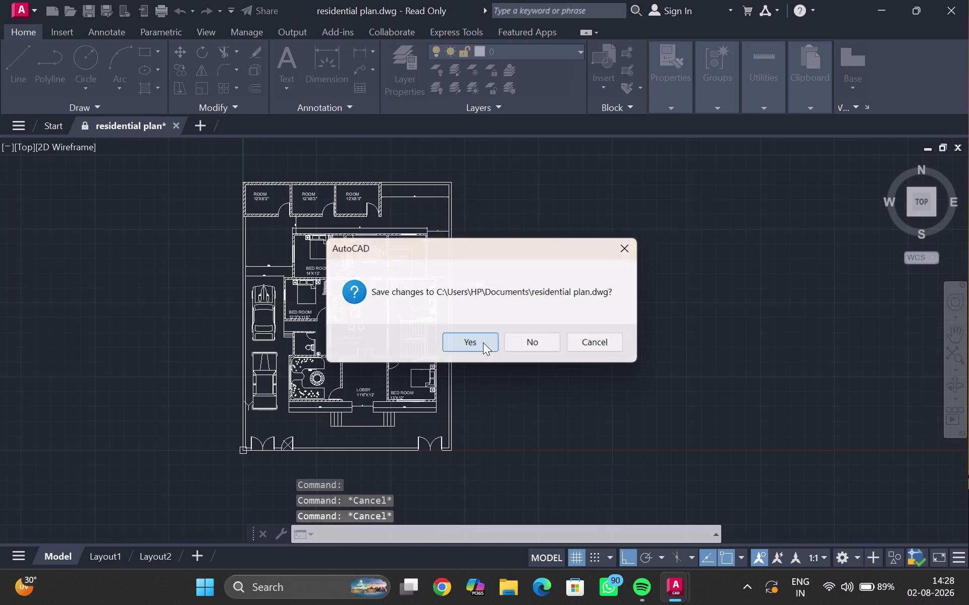
click(511, 337)
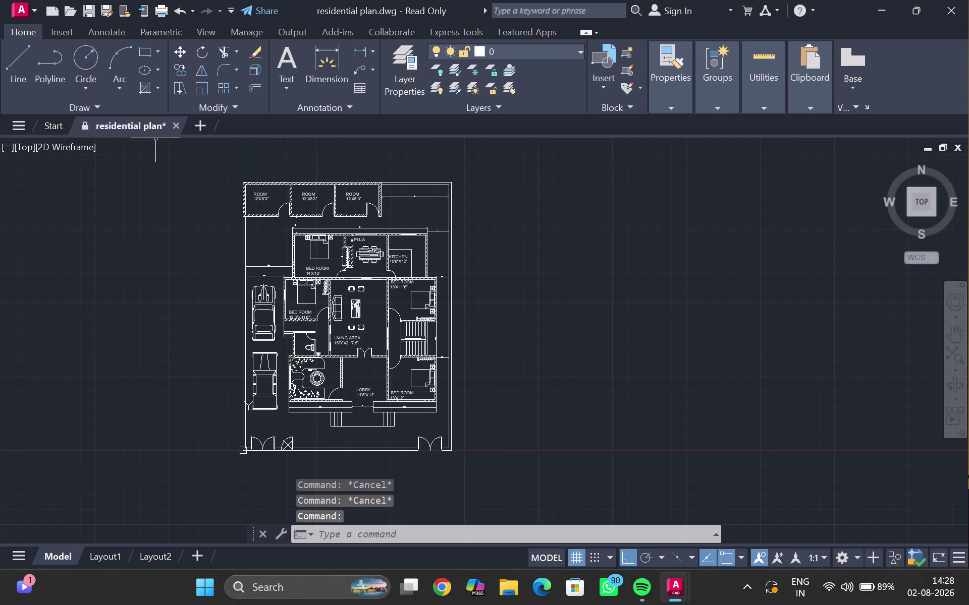
click(175, 124)
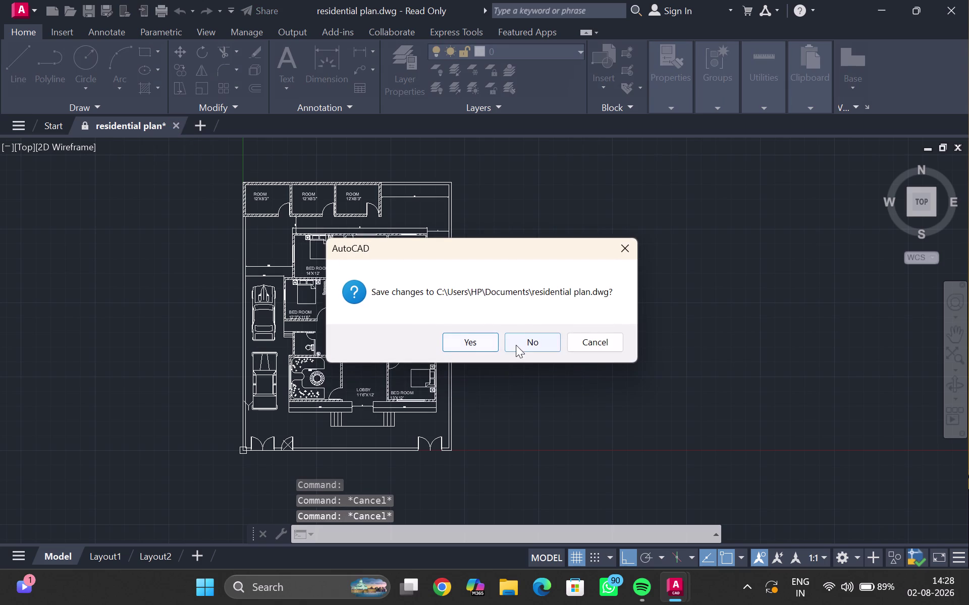
click(526, 345)
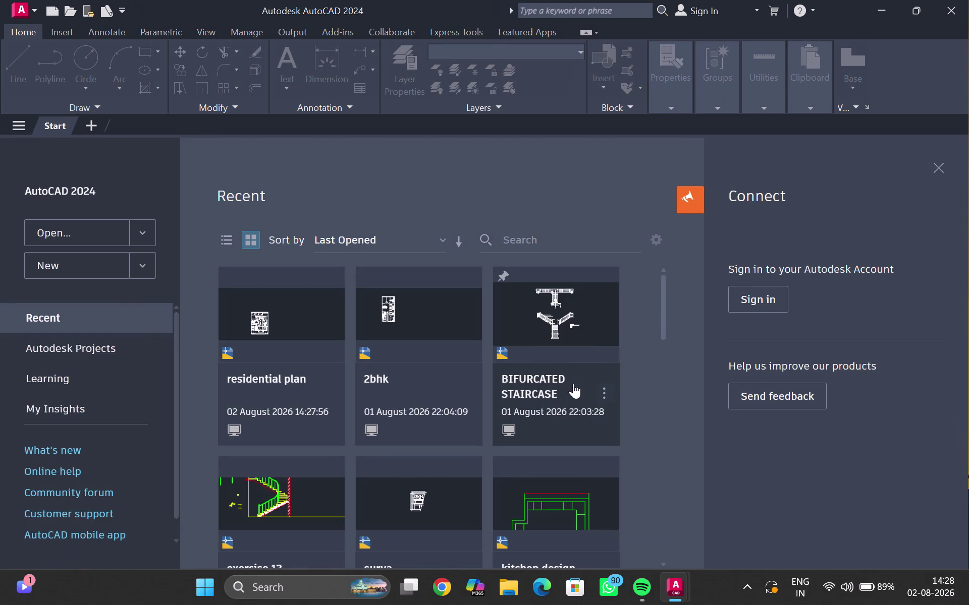
double_click(592, 325)
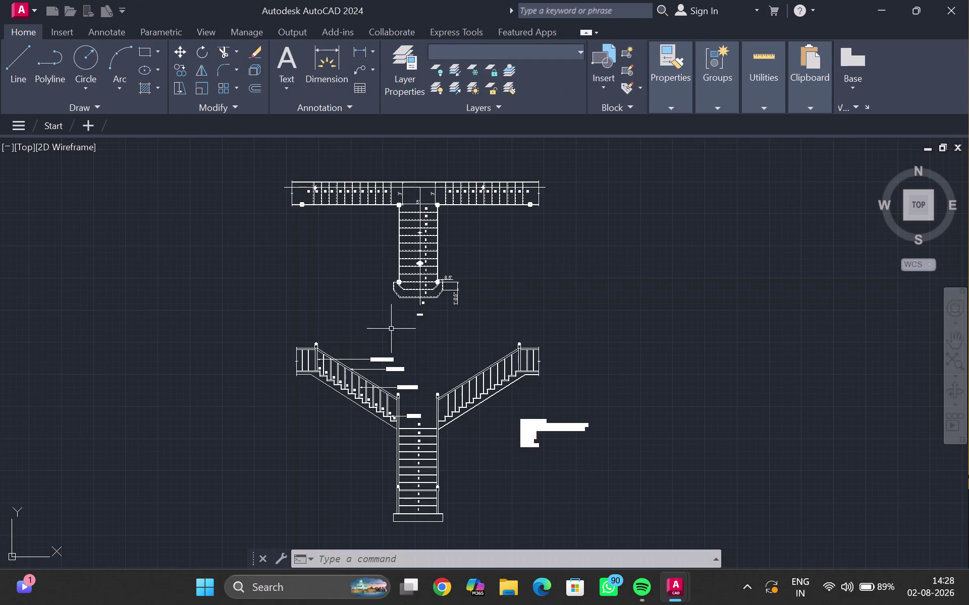
Pan and zoom around the bifurcated staircase drawing to center it.
scroll(up, 3)
middle_drag(391, 329, 379, 315)
scroll(down, 3)
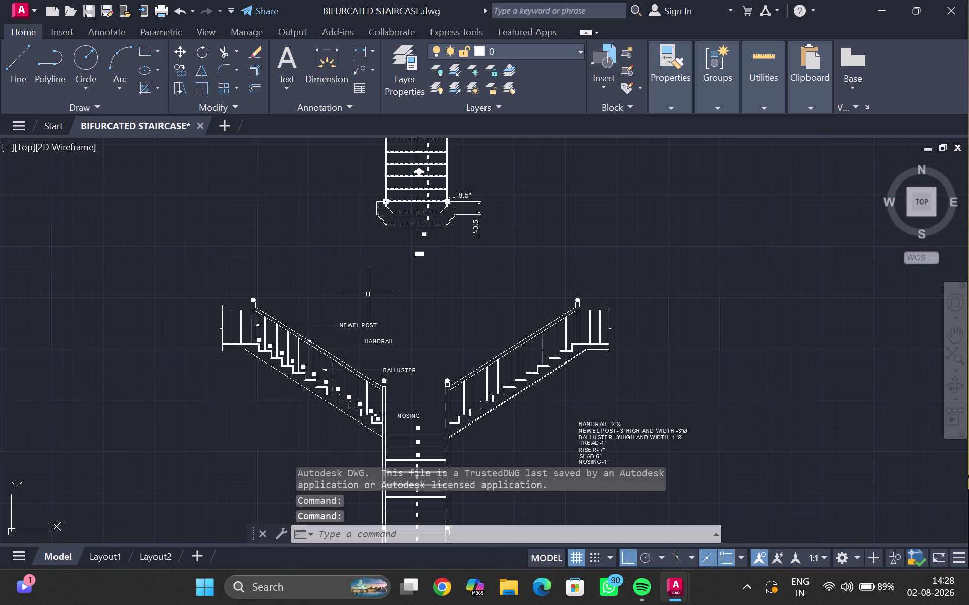
scroll(down, 3)
middle_click(368, 295)
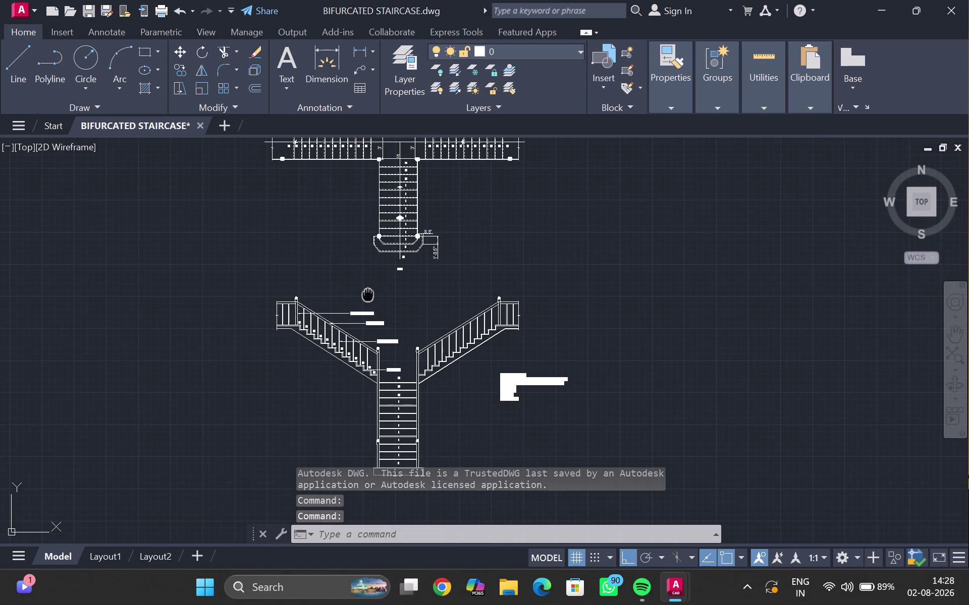
scroll(down, 3)
middle_drag(368, 294, 371, 312)
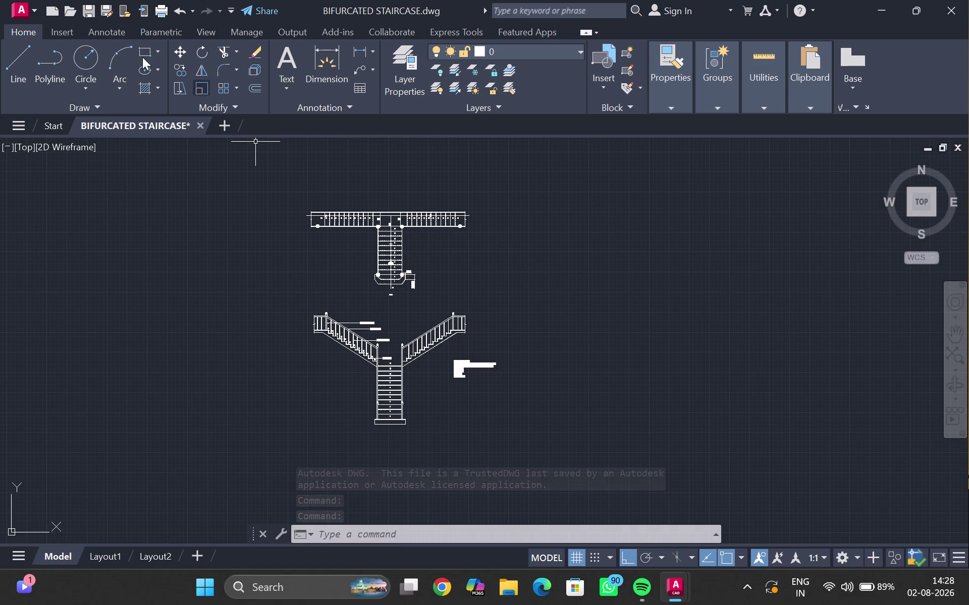
Close BIFURCATED STAIRCASE without saving and open the half turn staircase drawing.
click(202, 123)
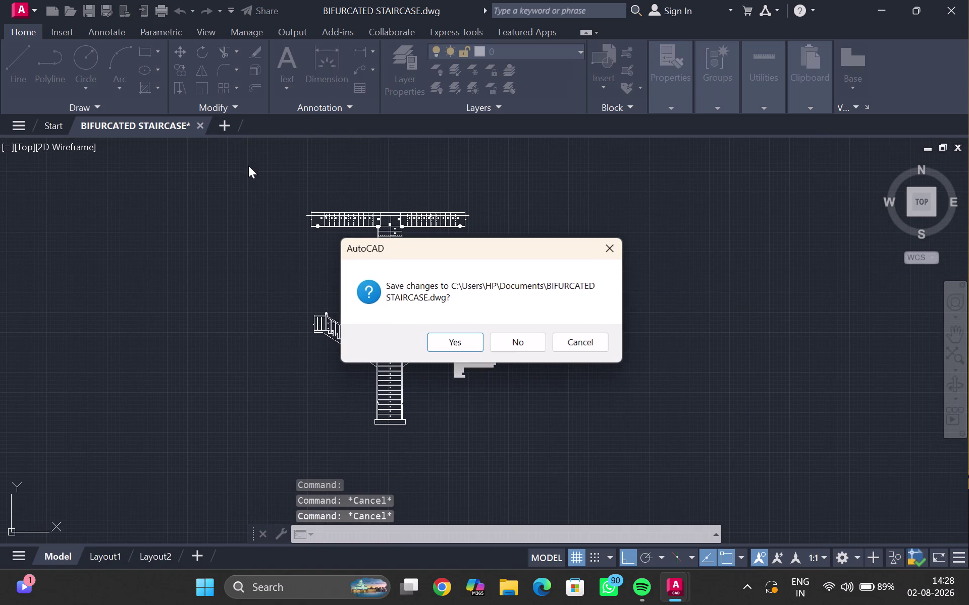
click(467, 347)
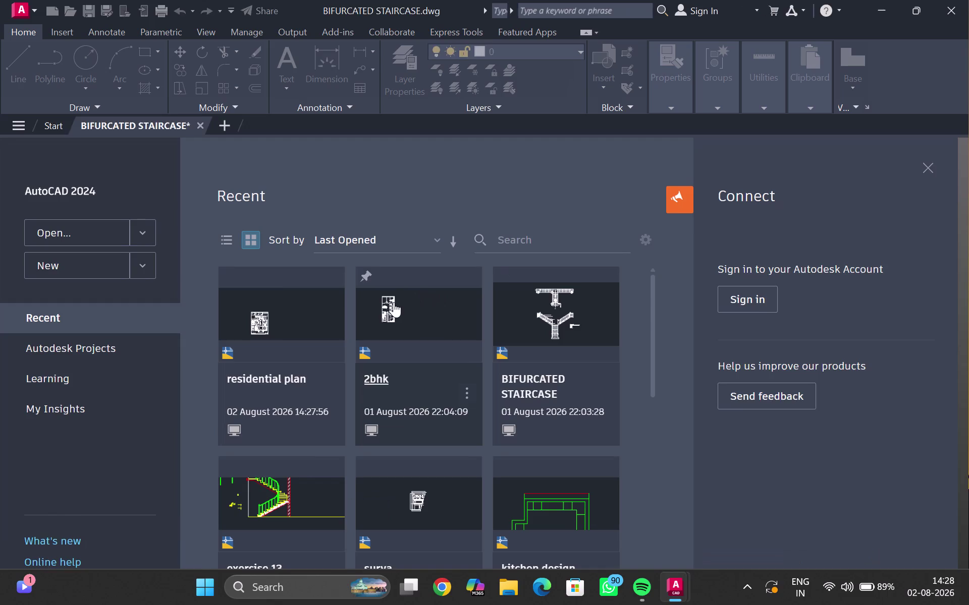
double_click(294, 484)
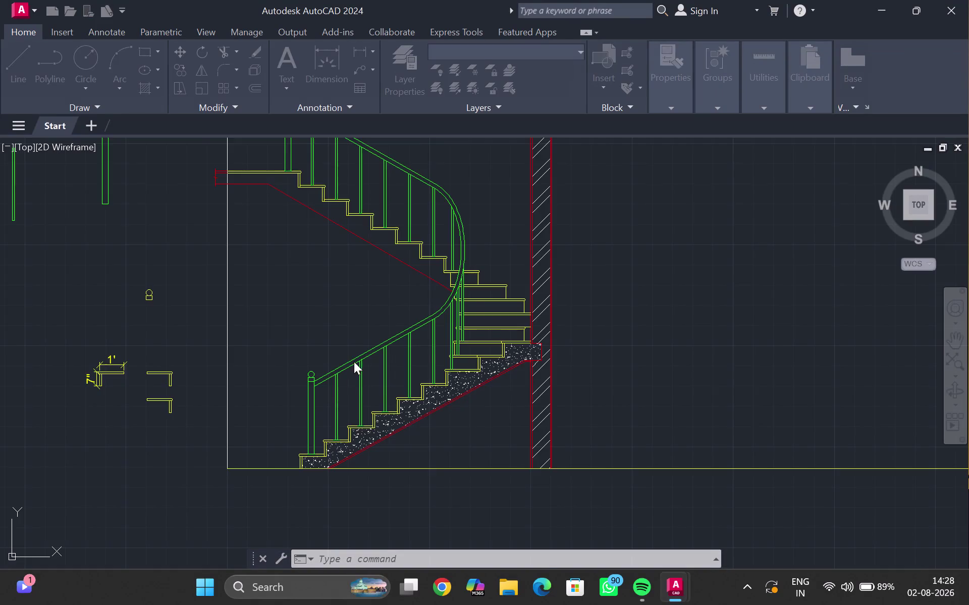
Pan and zoom to bring the half turn staircase plan into view.
scroll(down, 3)
middle_drag(359, 324, 346, 404)
scroll(down, 3)
middle_drag(353, 336, 347, 353)
scroll(up, 3)
middle_drag(345, 337, 341, 313)
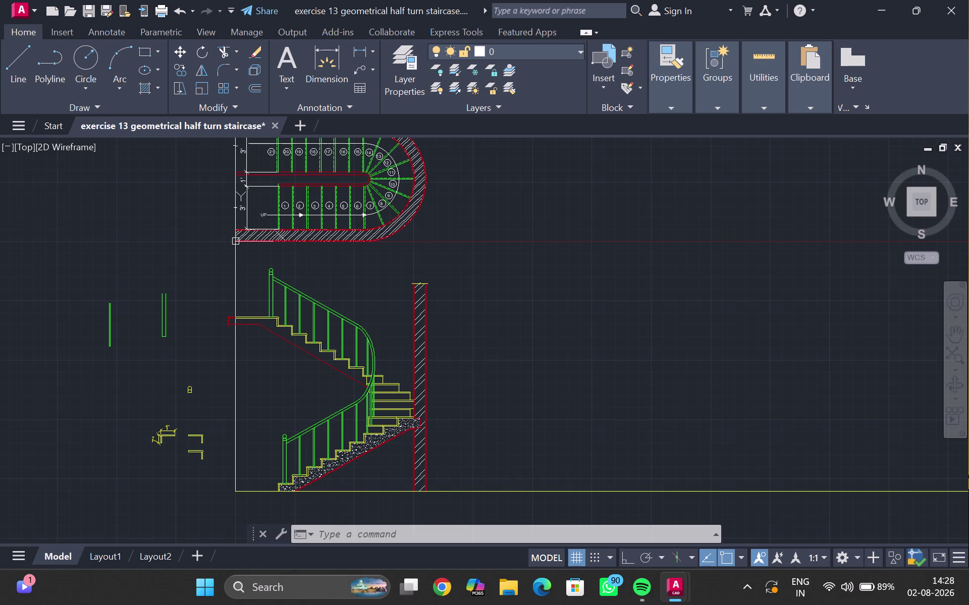
Close the exercise 13 staircase drawing, saving its changes.
click(275, 124)
click(457, 331)
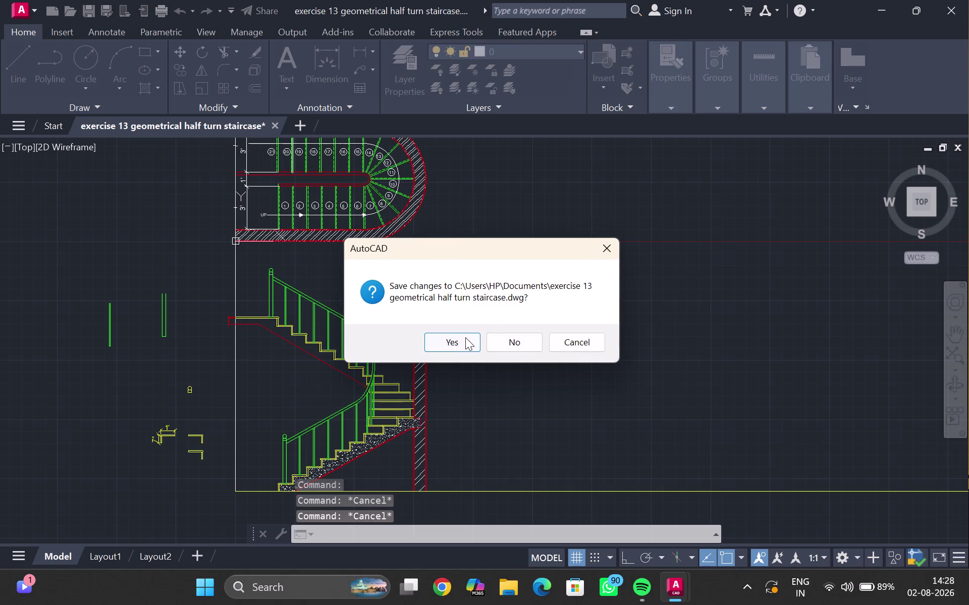
click(465, 337)
scroll(down, 3)
middle_click(404, 294)
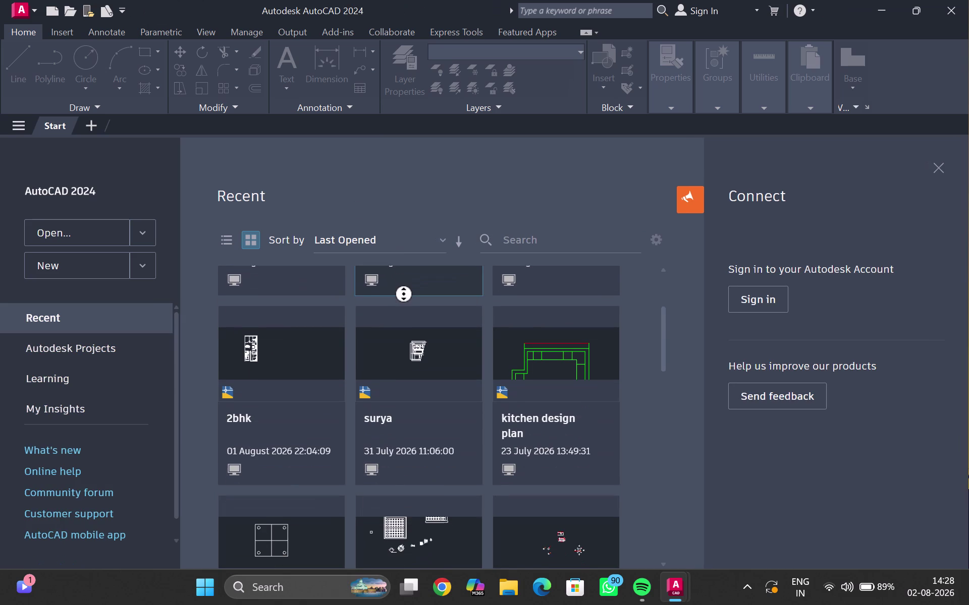
Scroll up and down through the Recent drawings grid on the start page.
scroll(down, 3)
scroll(up, 3)
scroll(up, 3)
scroll(up, 3)
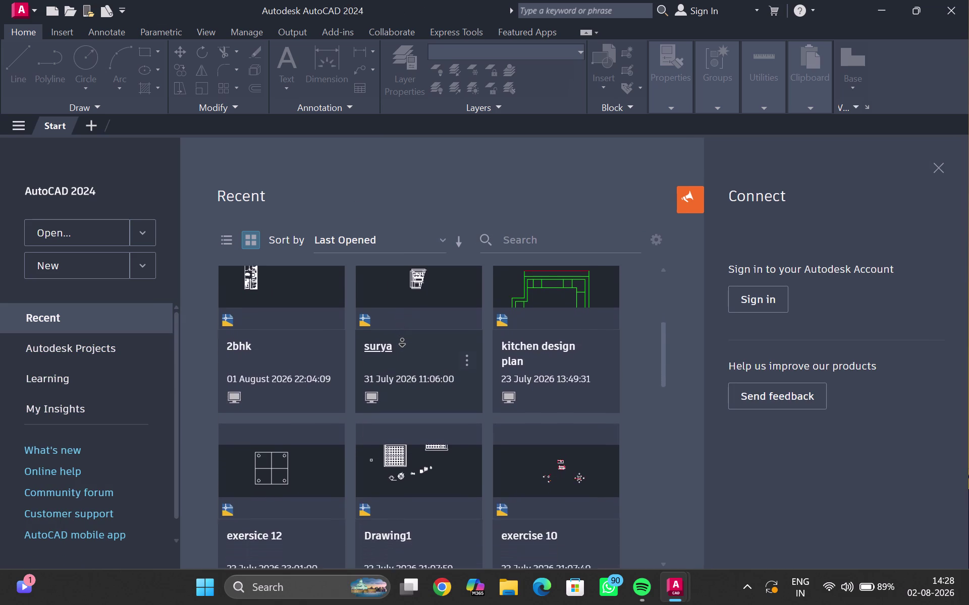
scroll(down, 3)
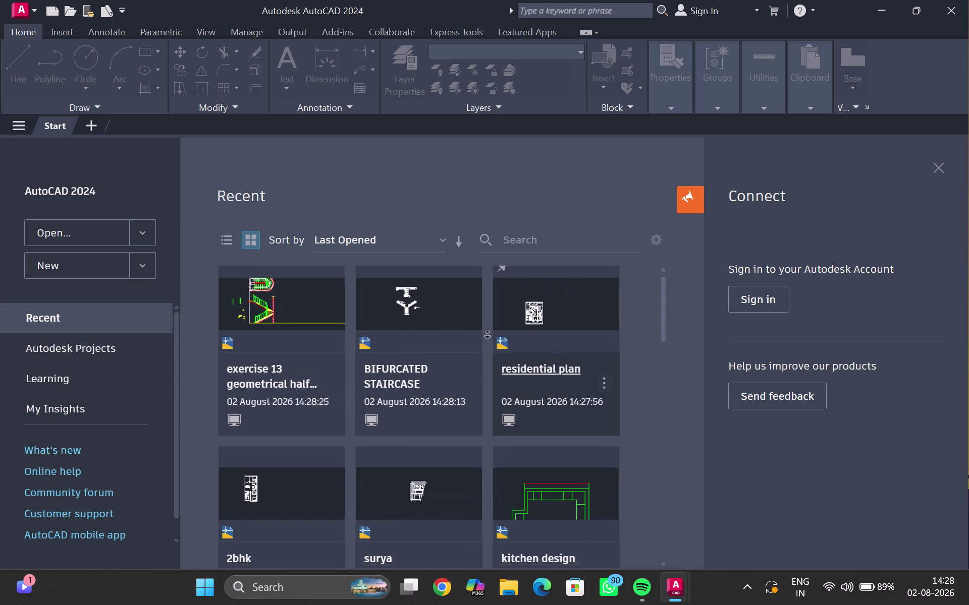
scroll(down, 3)
scroll(down, 3)
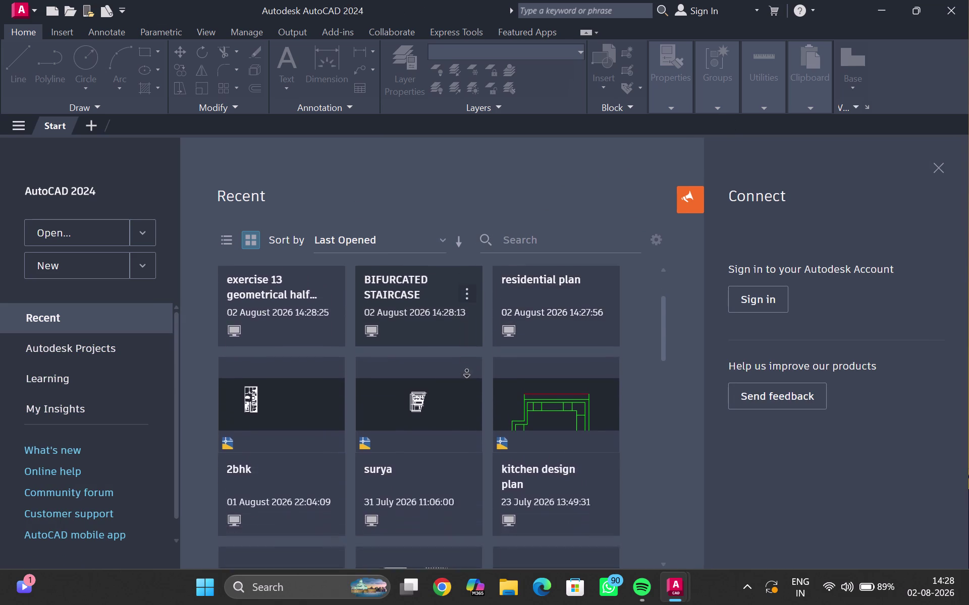
scroll(down, 3)
scroll(down, 3)
scroll(down, 3)
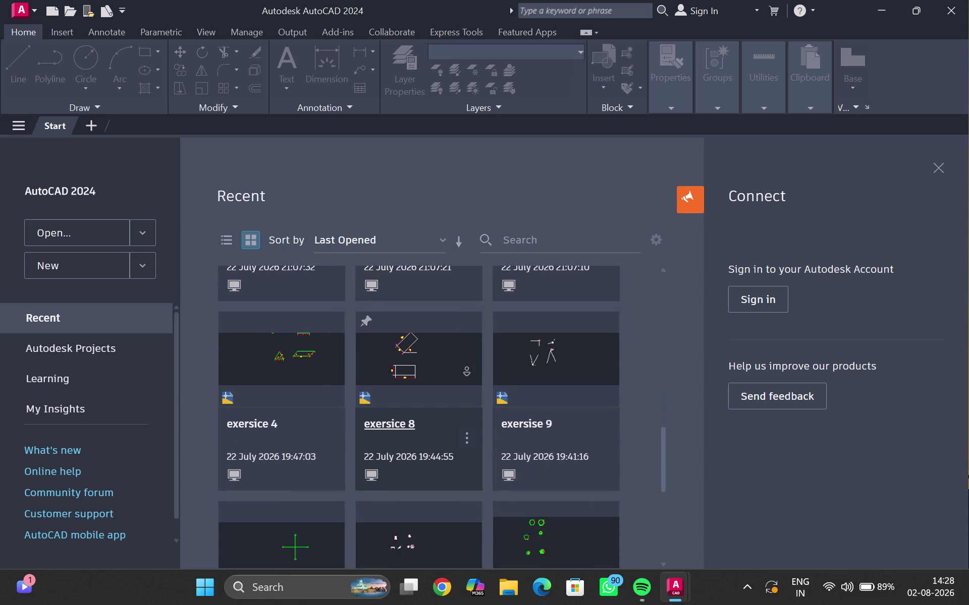
scroll(down, 3)
scroll(up, 3)
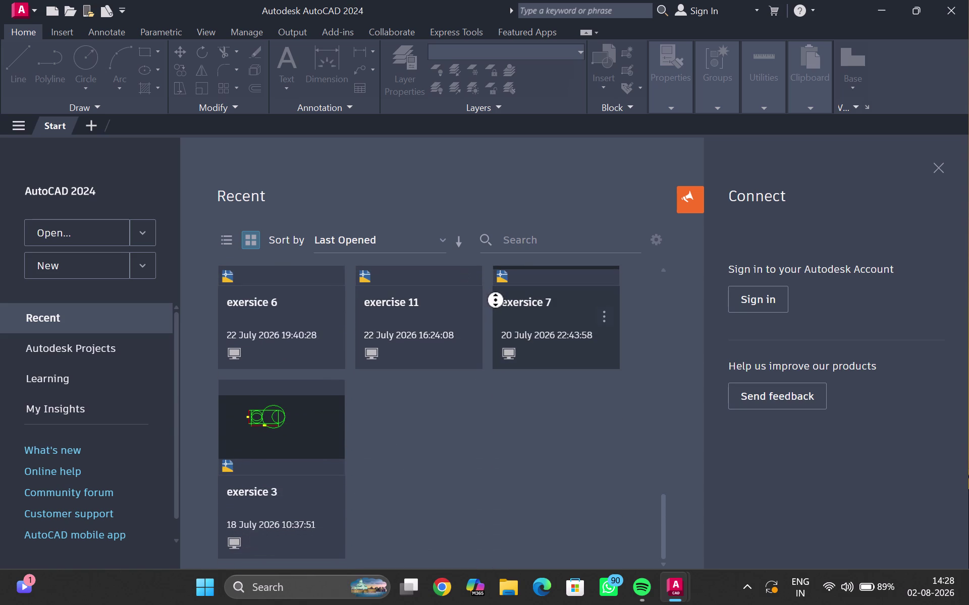
scroll(up, 3)
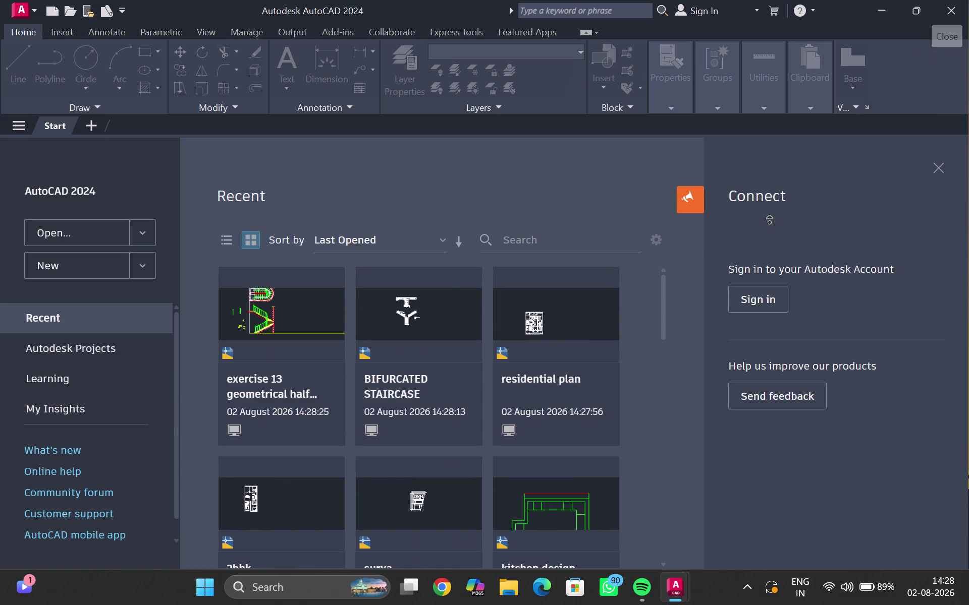
scroll(down, 3)
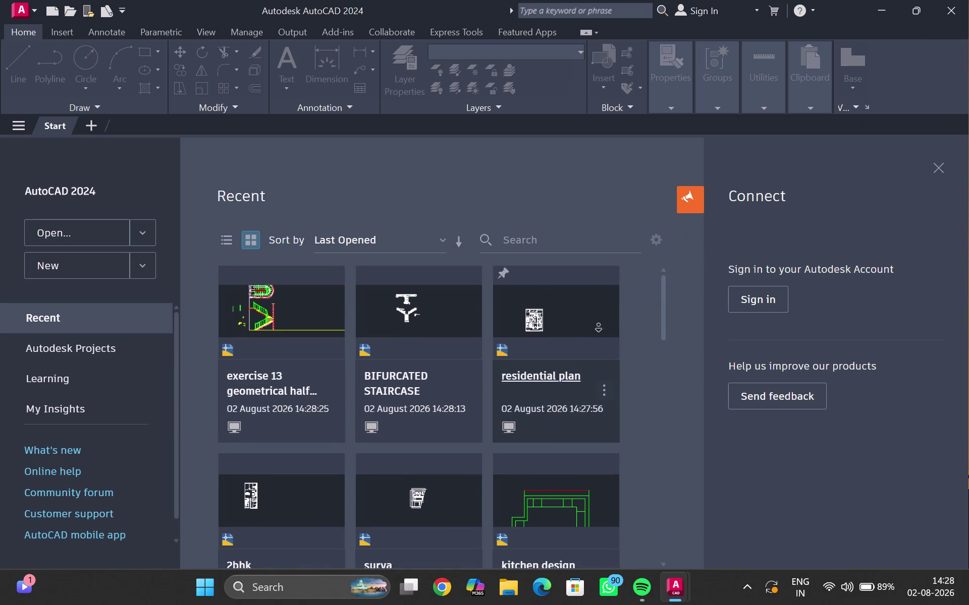
scroll(down, 3)
scroll(down, 3)
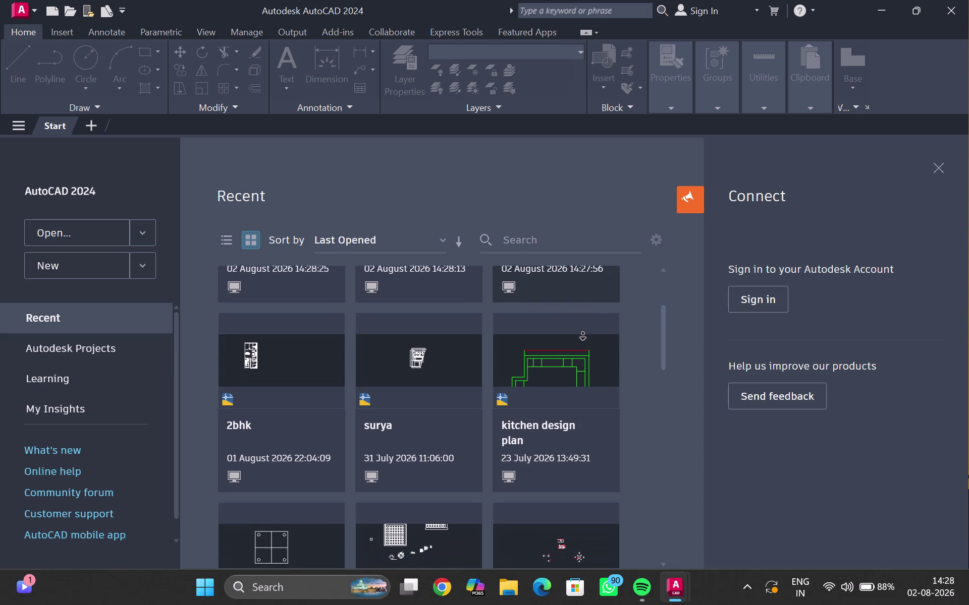
scroll(down, 3)
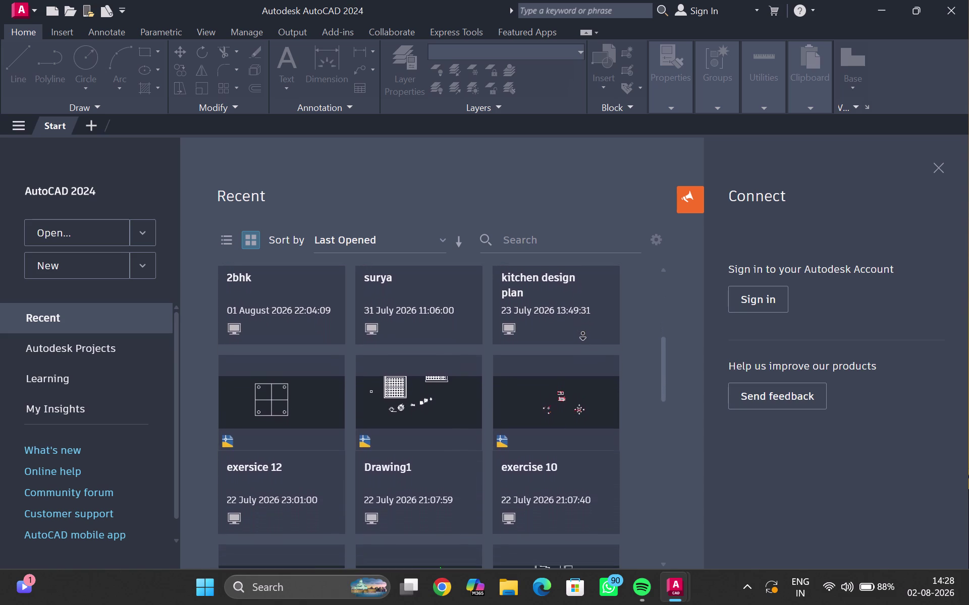
scroll(down, 3)
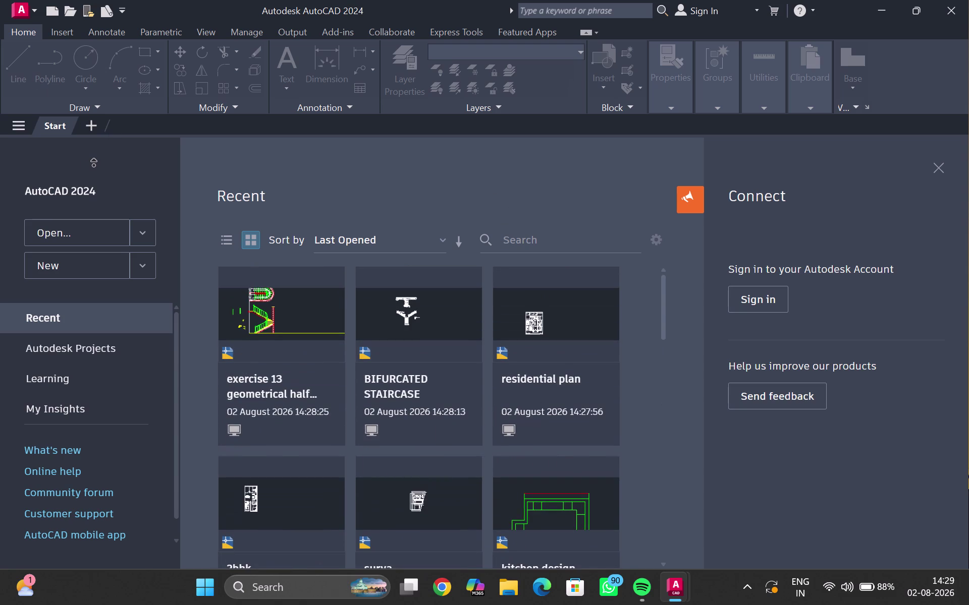
scroll(down, 3)
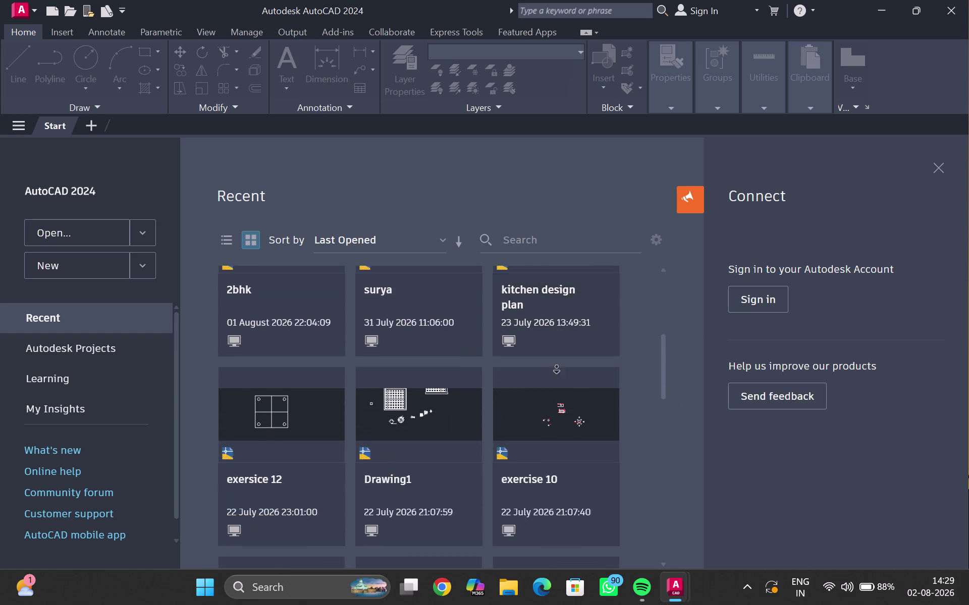
scroll(up, 3)
Collapse the Connect panel and browse the widened recent drawings gallery.
click(694, 207)
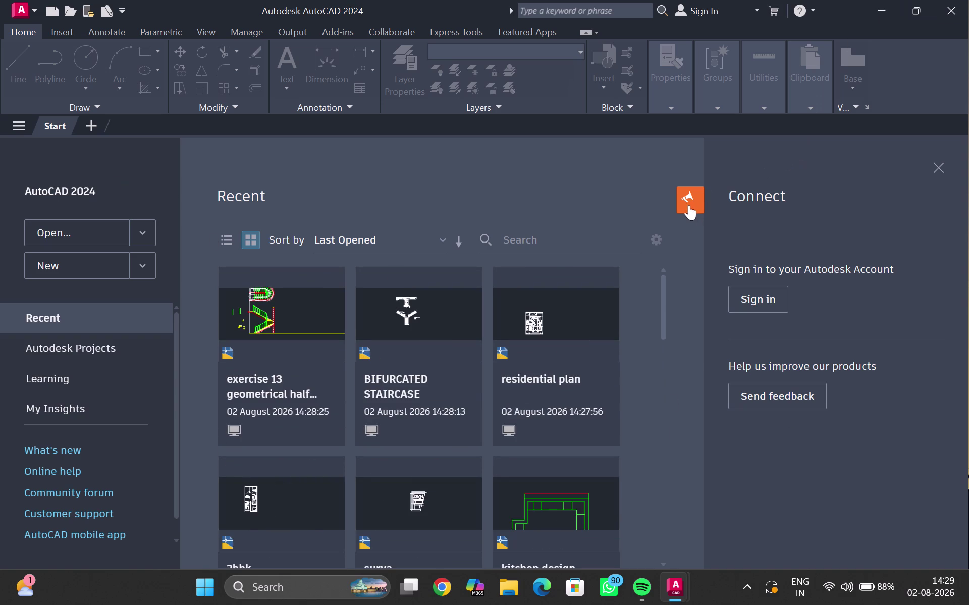
click(688, 201)
scroll(down, 3)
scroll(up, 3)
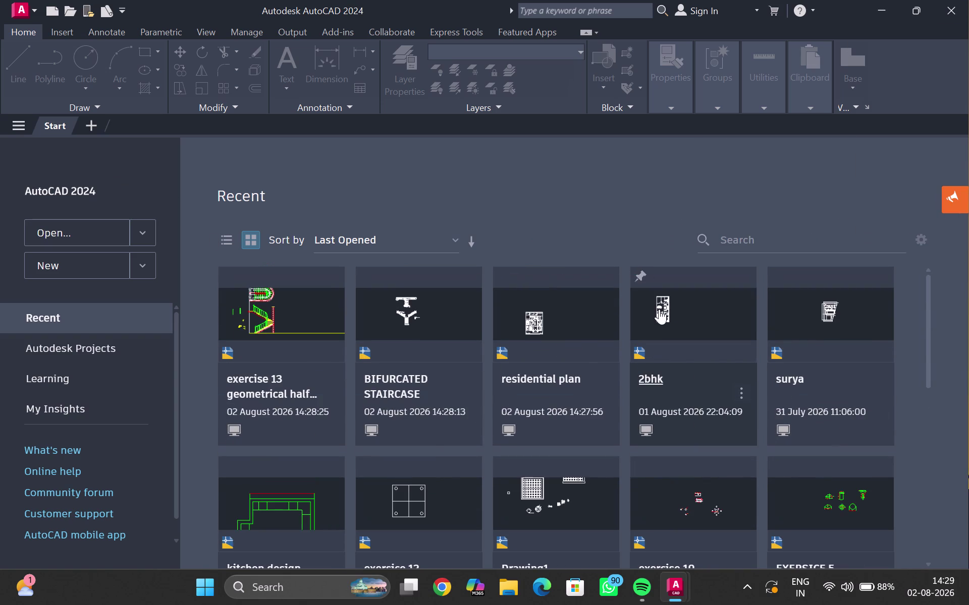
scroll(down, 3)
scroll(down, 3)
scroll(down, 3)
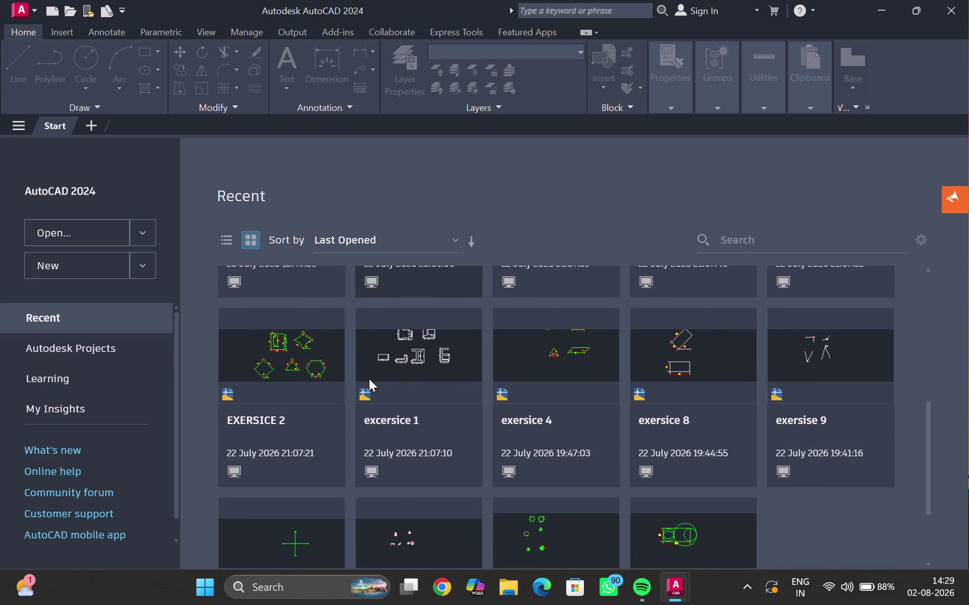
scroll(down, 3)
scroll(up, 3)
scroll(up, 3)
scroll(up, 3)
scroll(up, 3)
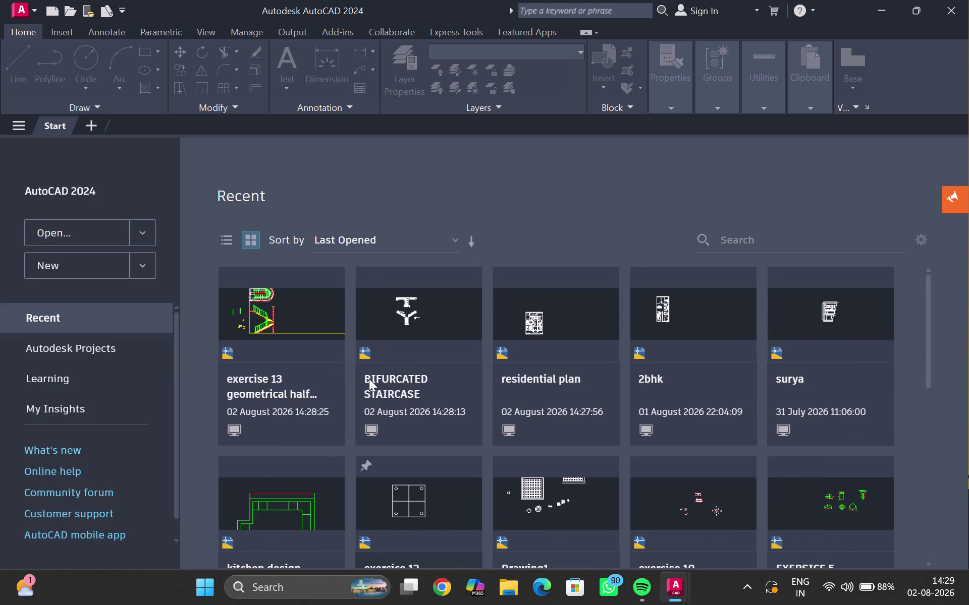
scroll(up, 3)
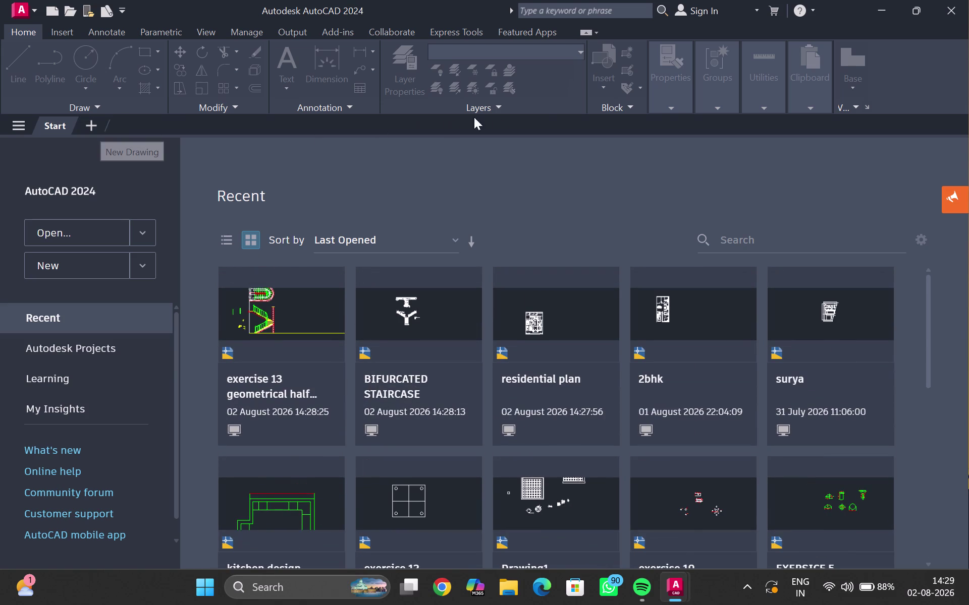
click(82, 225)
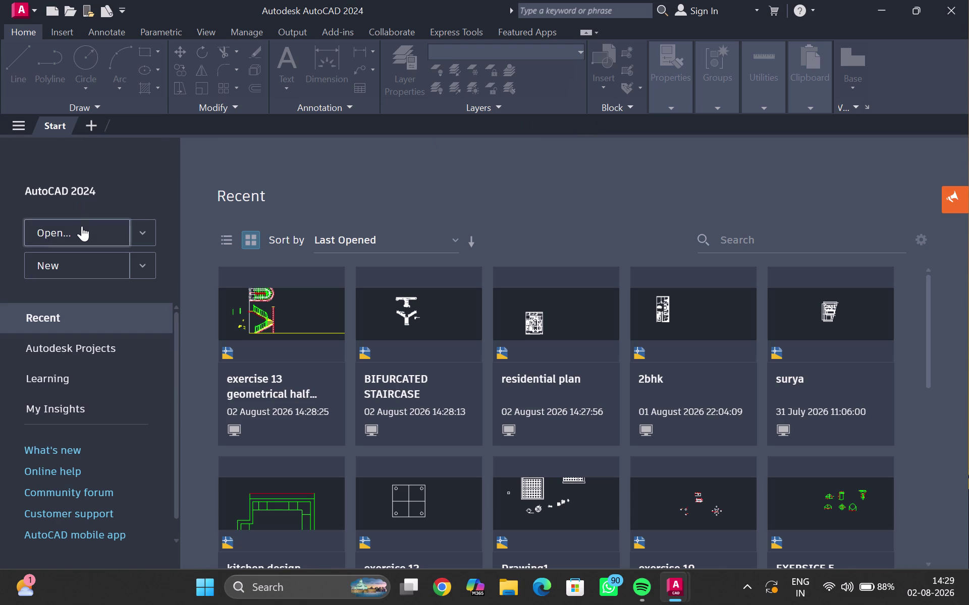
Open the ground floor plan drawing from the Select File dialog as read-only.
click(82, 226)
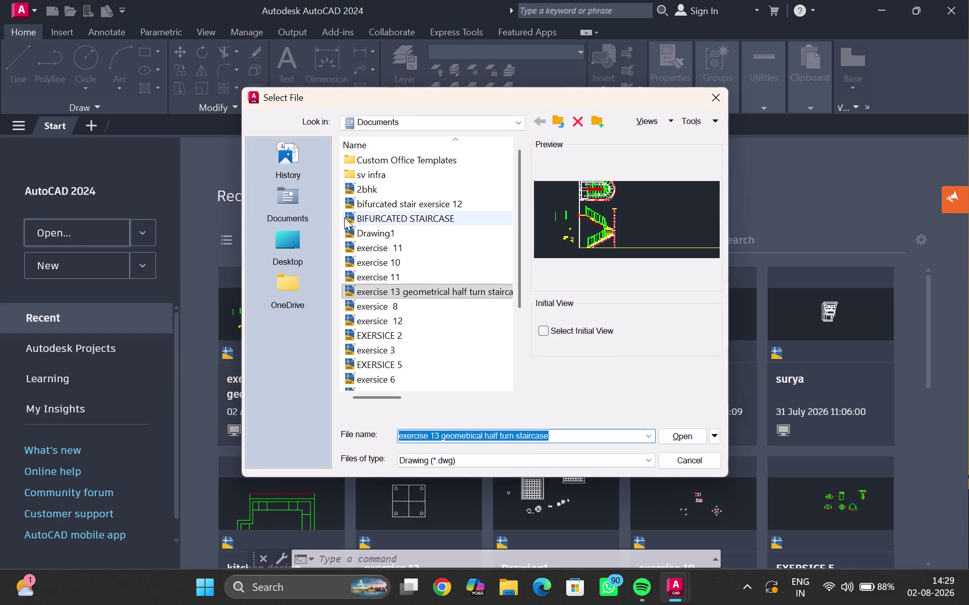
scroll(up, 3)
scroll(down, 3)
scroll(down, 3)
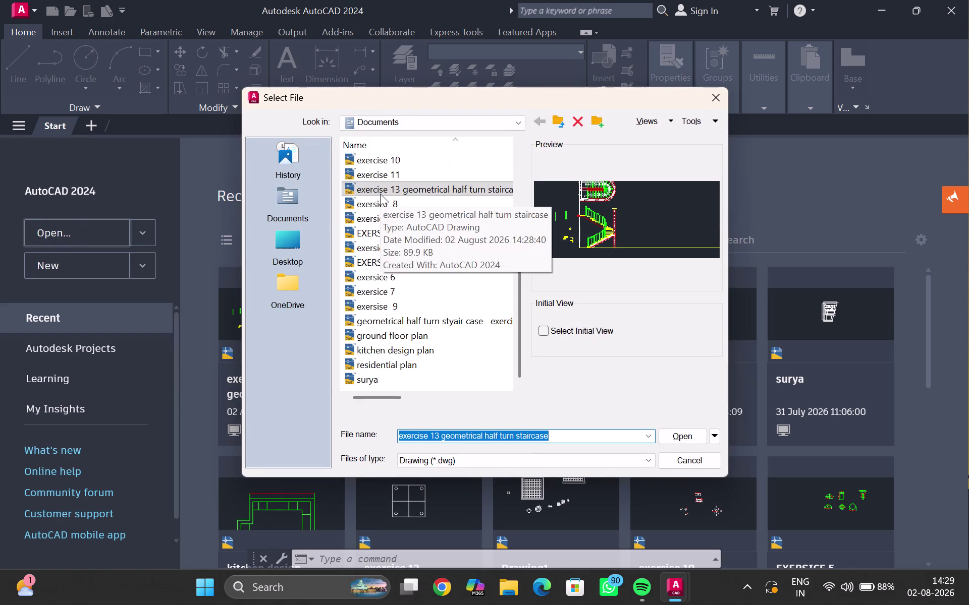
double_click(382, 332)
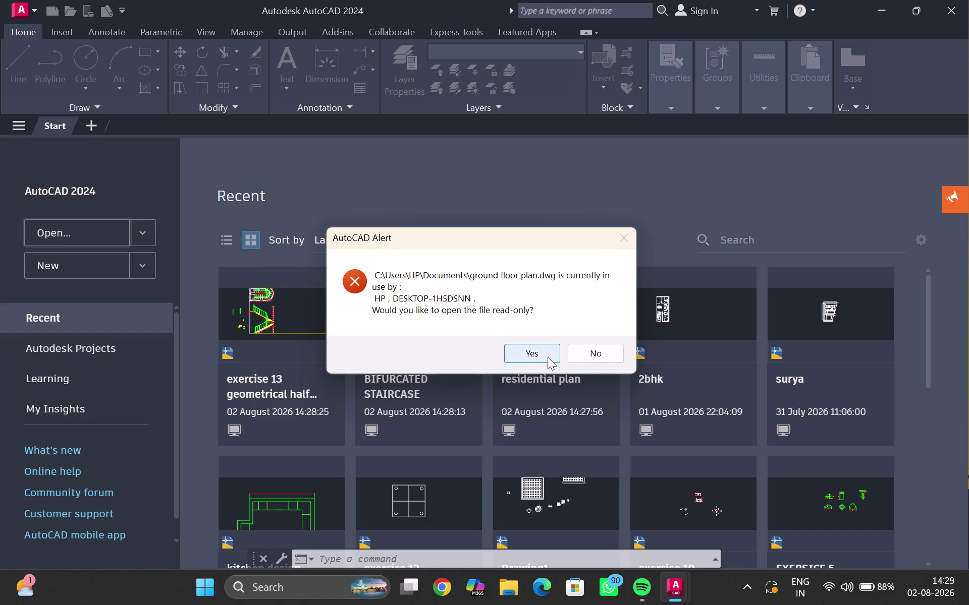
click(581, 355)
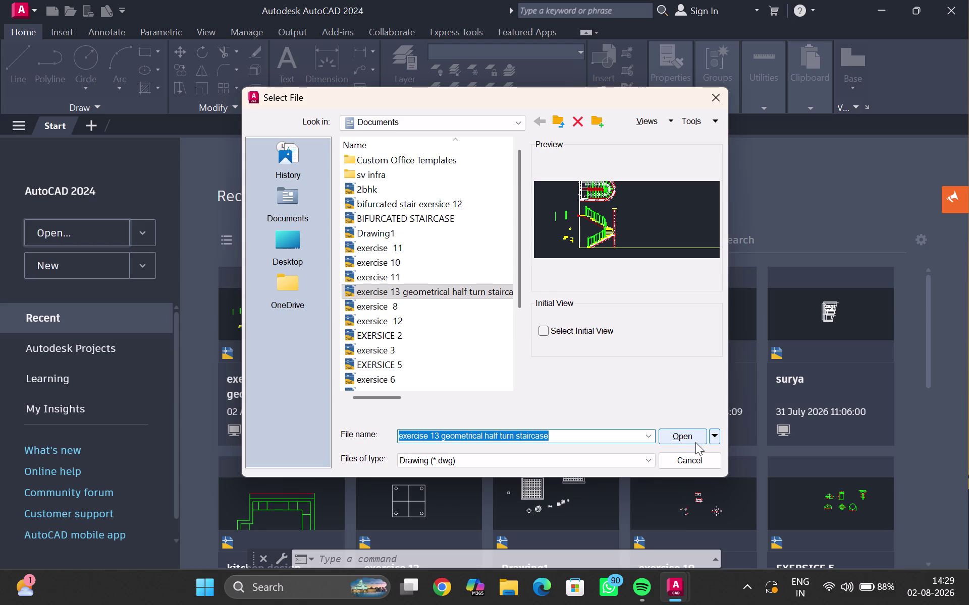
Bring the AutoCAD window back on screen from the taskbar.
click(713, 101)
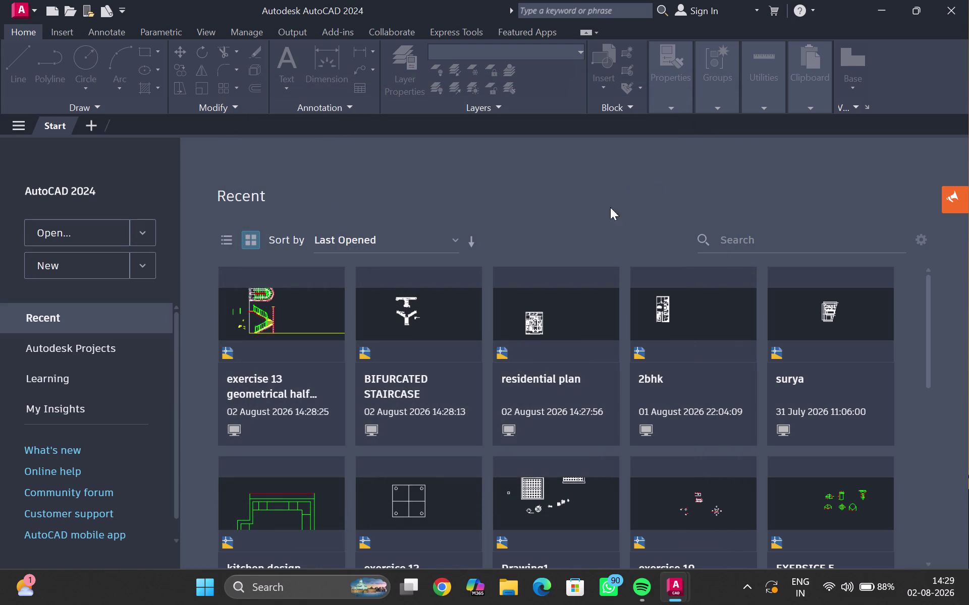
click(947, 5)
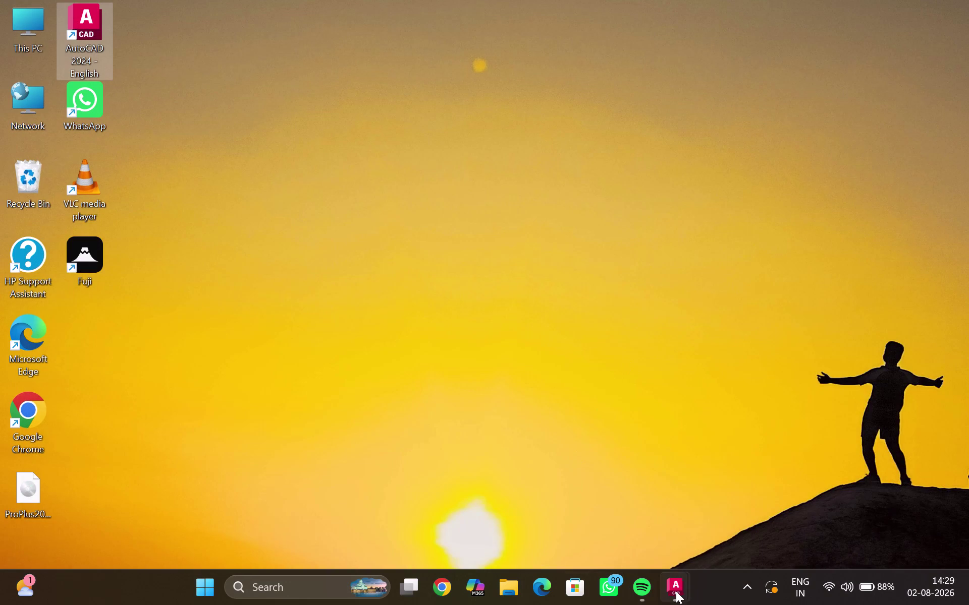
click(727, 502)
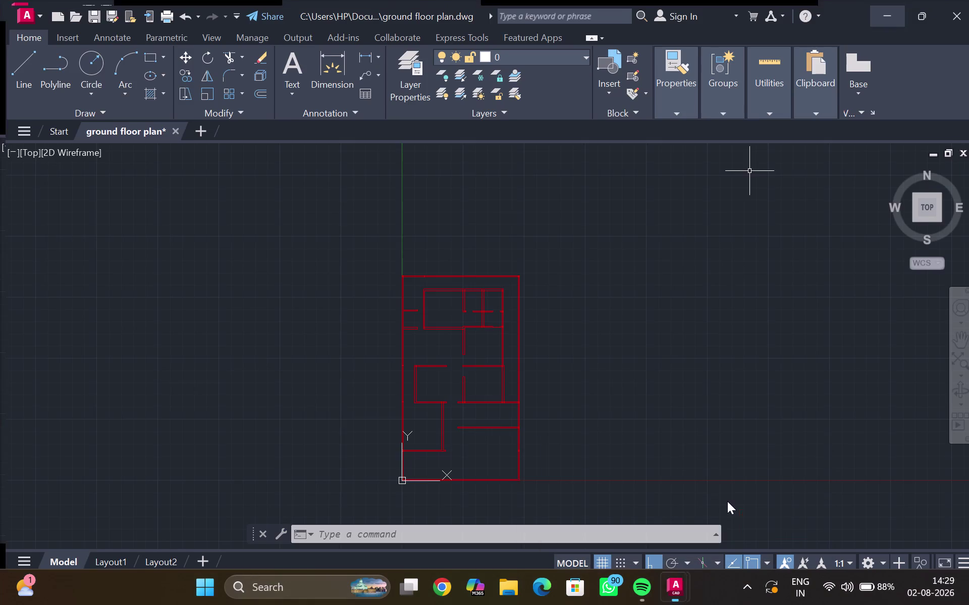
Pan the ground floor plan to the middle, minimize AutoCAD, and launch the Fuji app.
scroll(up, 3)
middle_drag(499, 356, 474, 356)
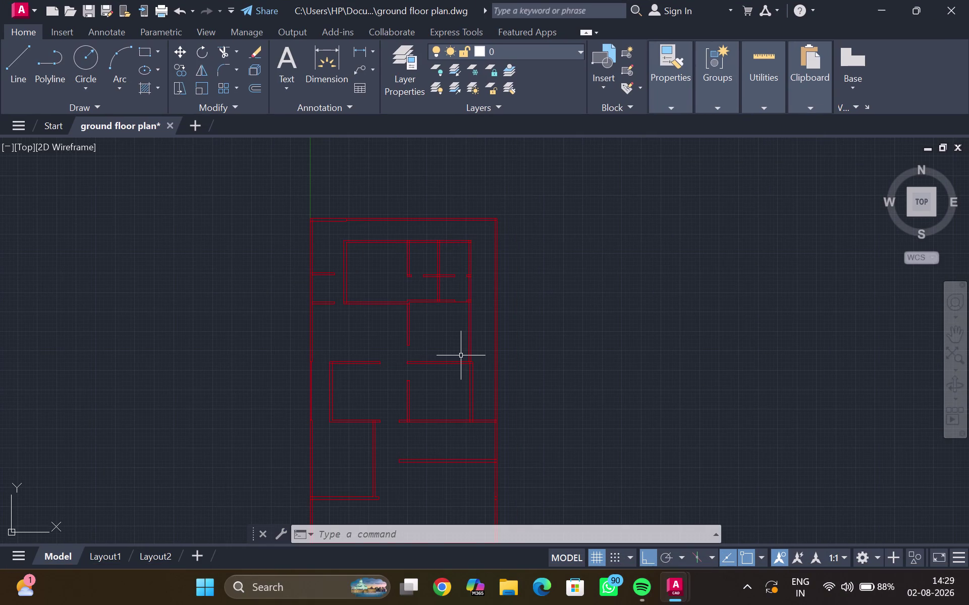
middle_drag(456, 356, 418, 347)
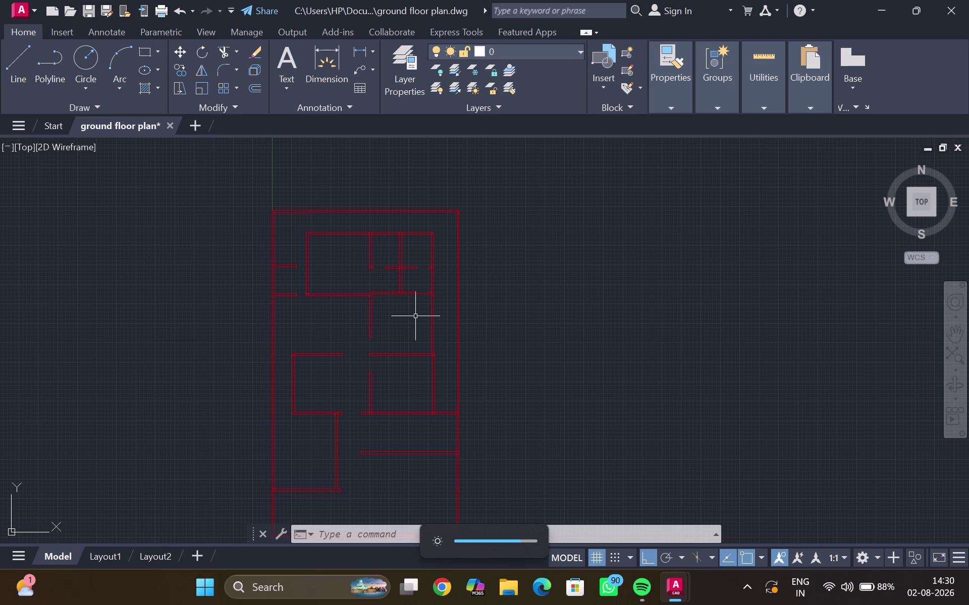
click(883, 15)
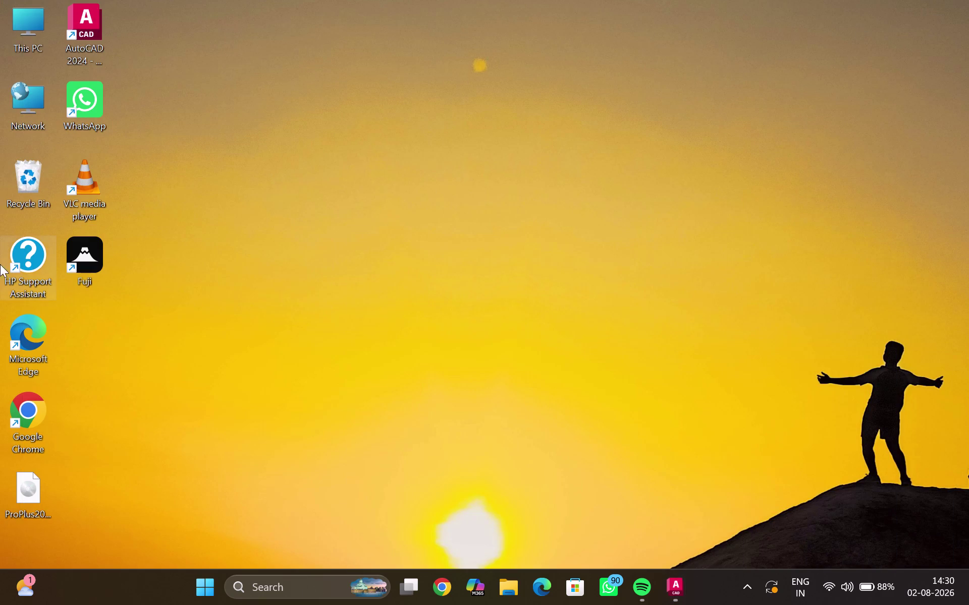
double_click(80, 247)
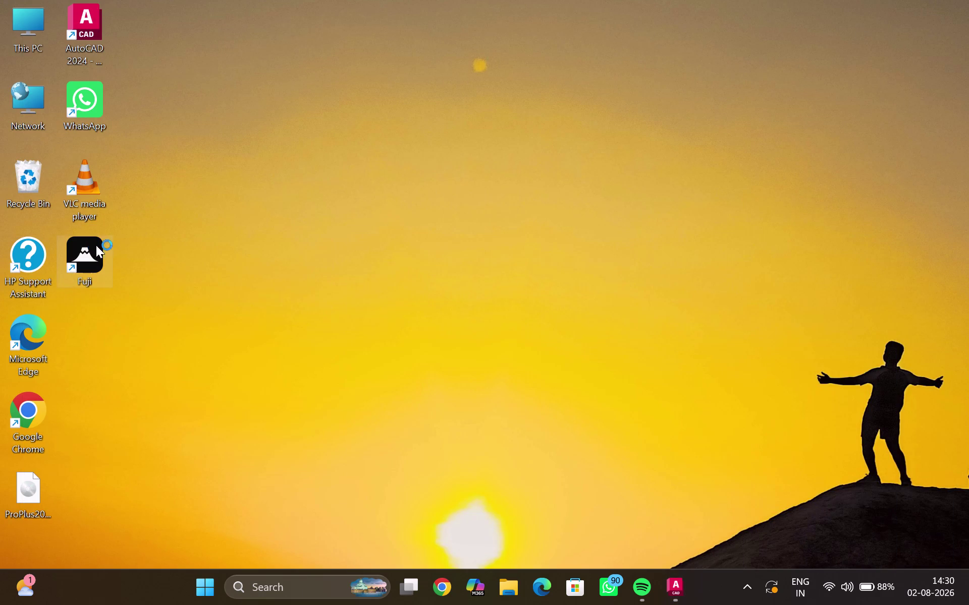